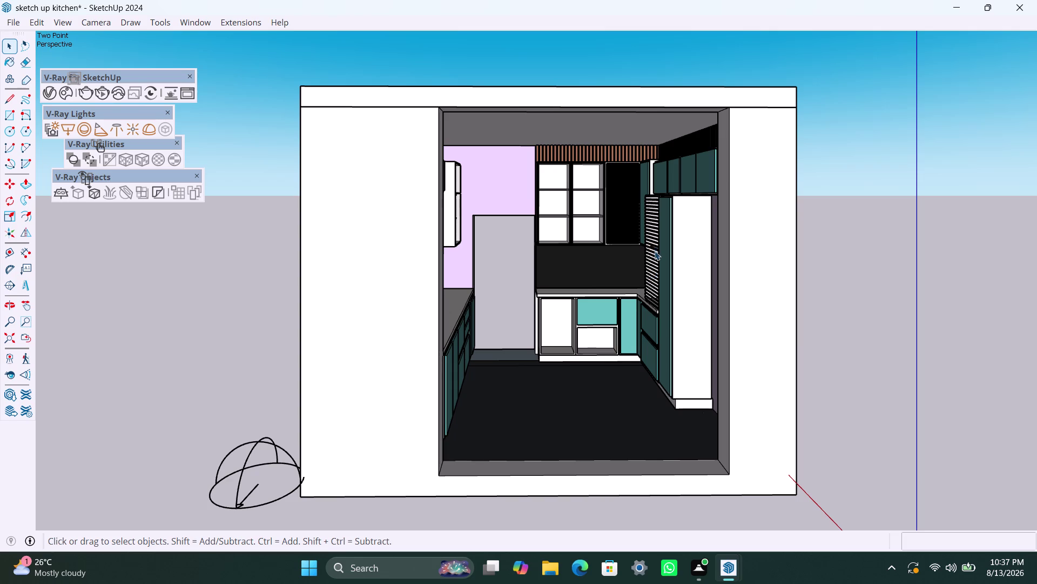
Zoom in on the roller shutter and then back out.
scroll(up, 3)
scroll(up, 3)
scroll(up, 3)
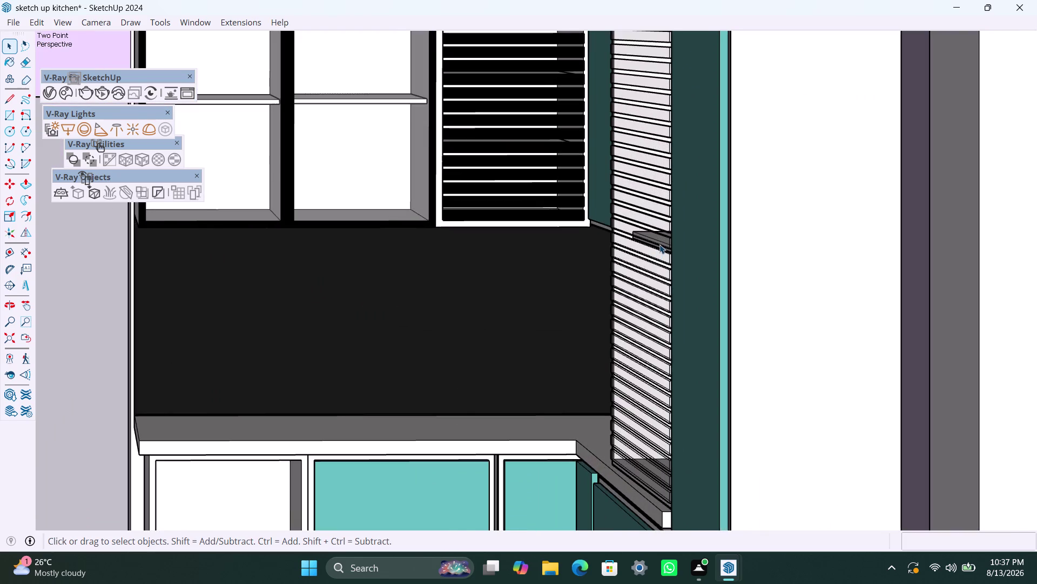
scroll(up, 3)
scroll(up, 3)
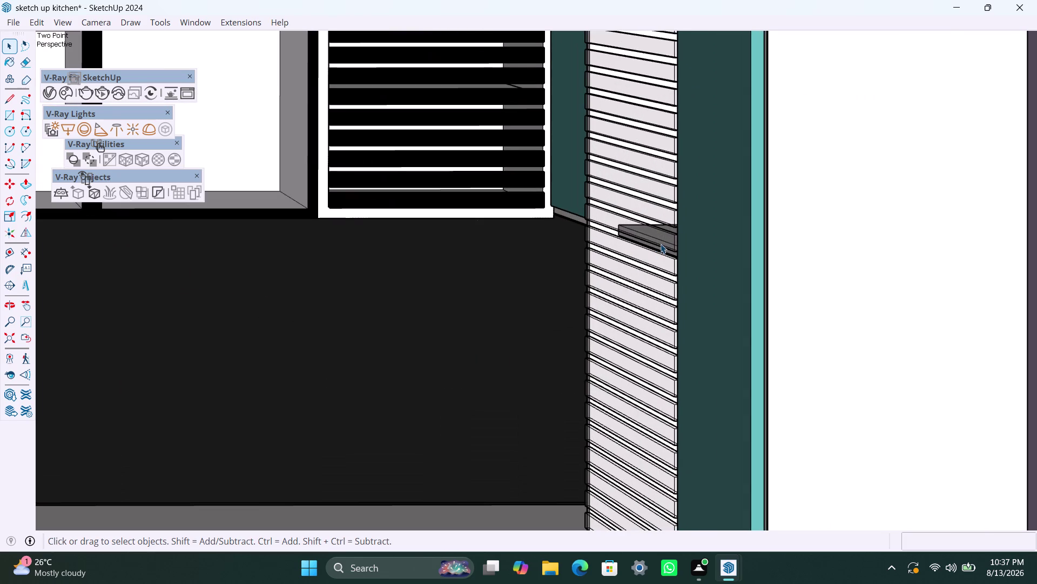
scroll(down, 3)
scroll(down, 3)
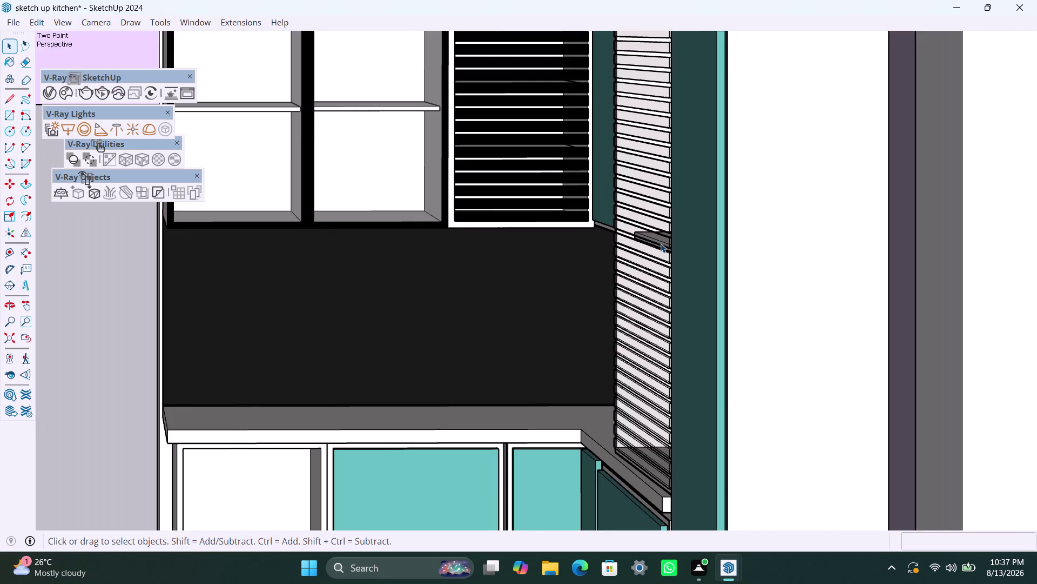
scroll(down, 3)
scroll(down, 3)
scroll(down, 3)
Orbit toward the base cabinet and floor under the kitchen window.
middle_drag(591, 255, 557, 273)
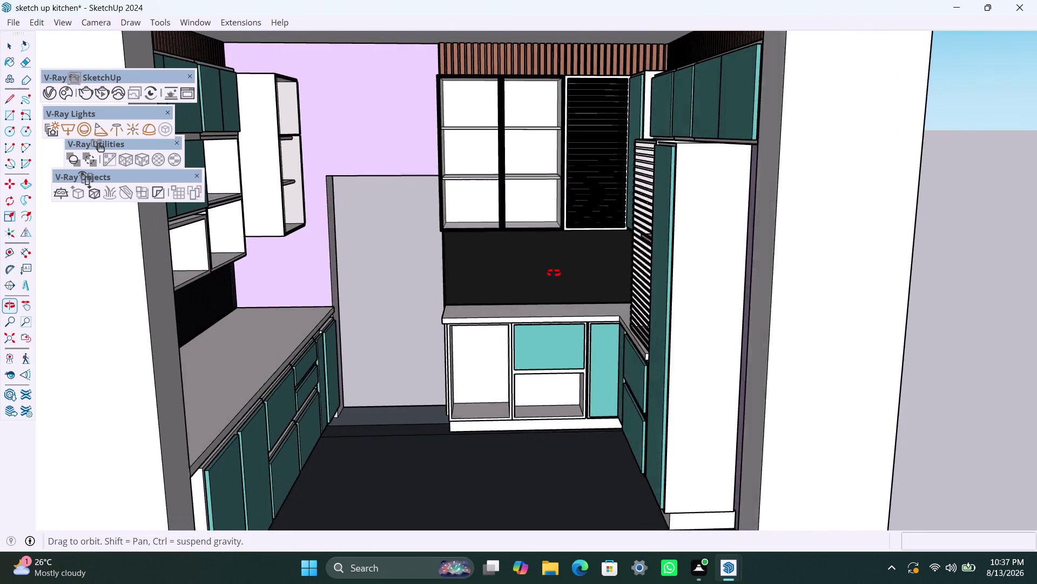
middle_drag(558, 273, 508, 272)
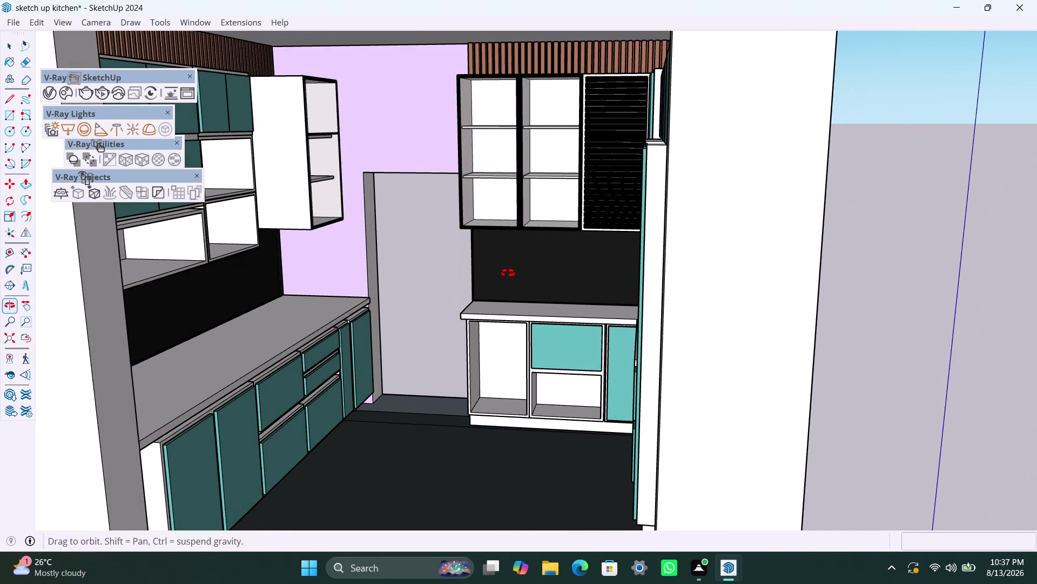
middle_drag(508, 273, 564, 263)
scroll(up, 3)
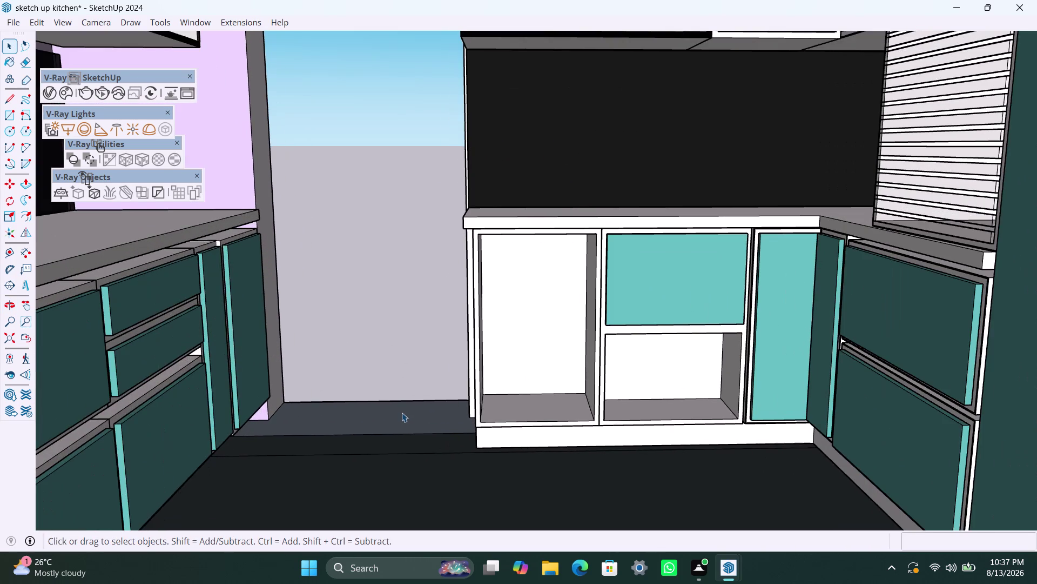
Select the kitchen floor surface.
click(402, 412)
triple_click(402, 411)
double_click(402, 411)
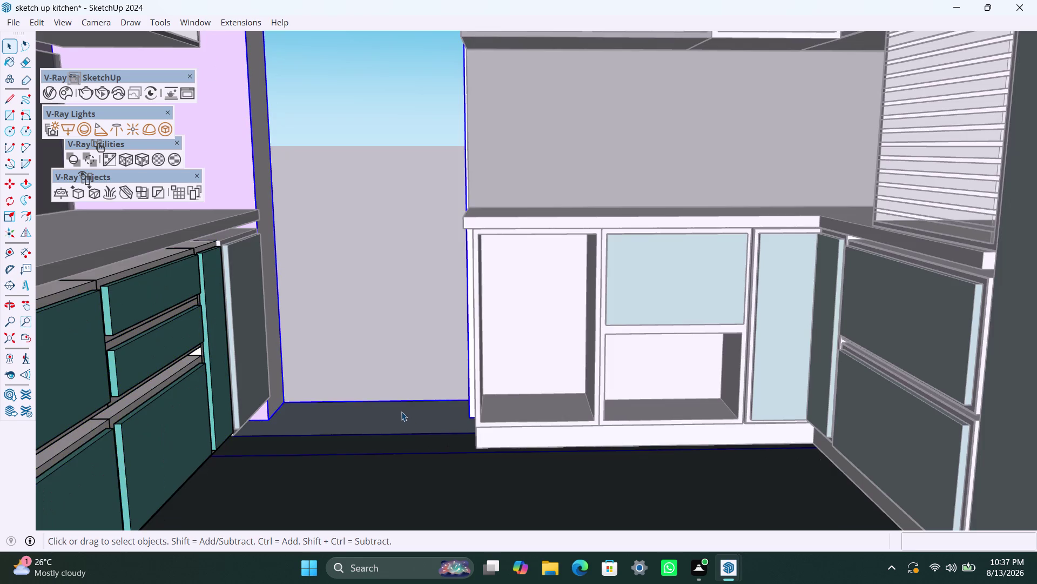
click(402, 411)
click(401, 411)
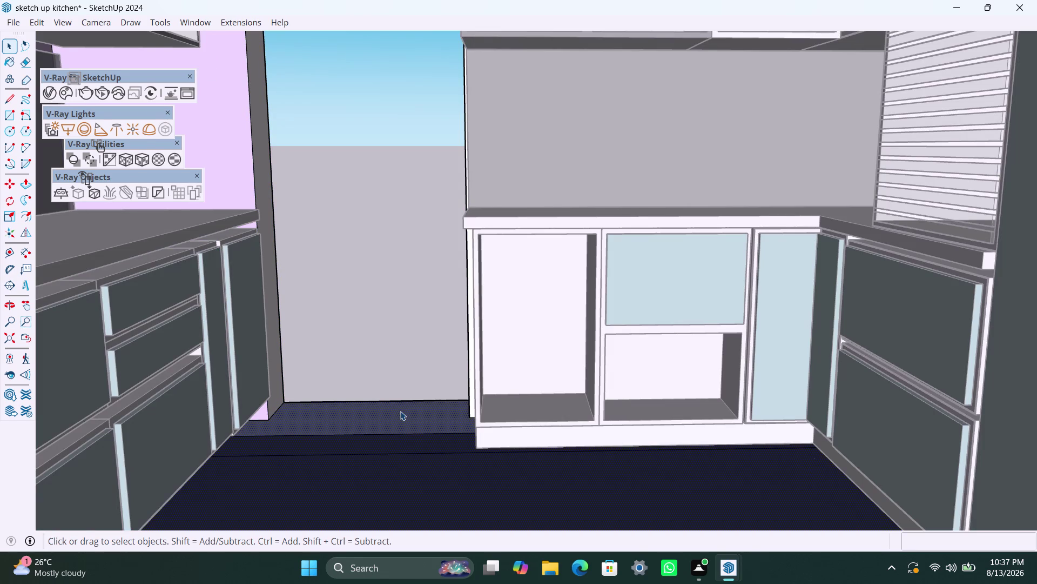
click(400, 411)
click(401, 411)
Select all scene objects using BLACK PAINT and zoom out to see the whole kitchen.
click(48, 95)
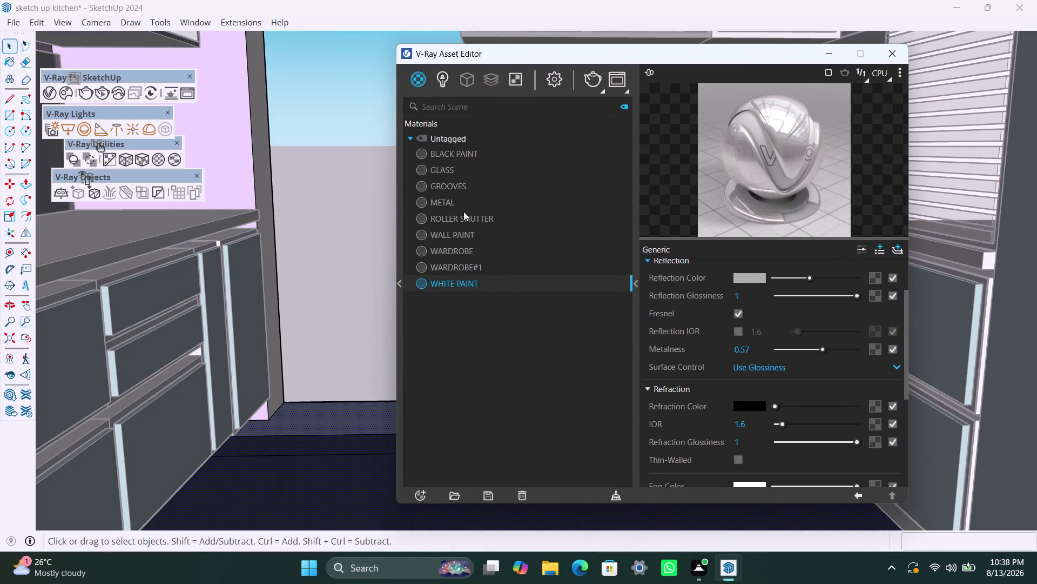
click(471, 150)
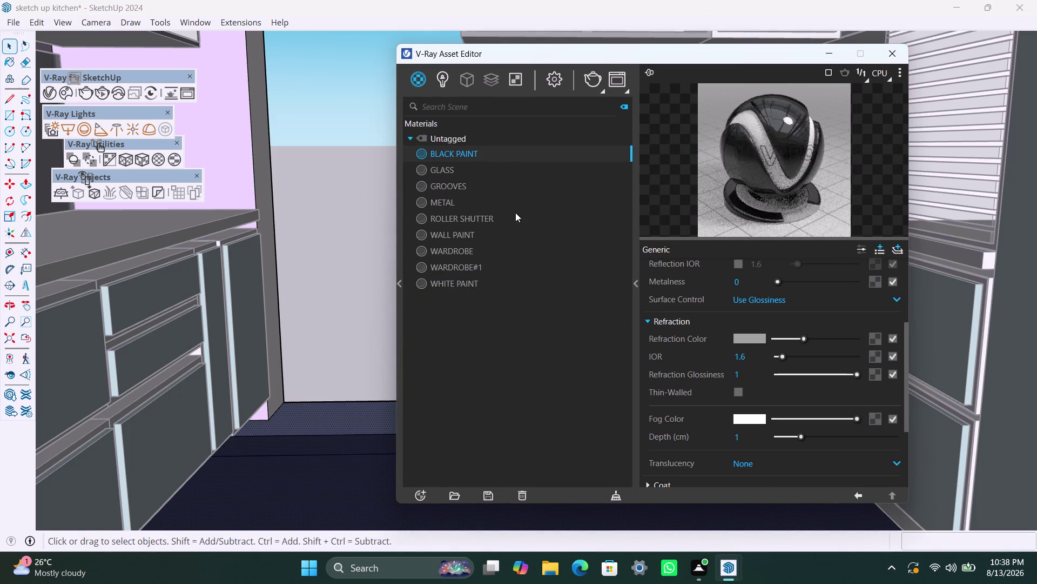
right_click(499, 152)
click(528, 187)
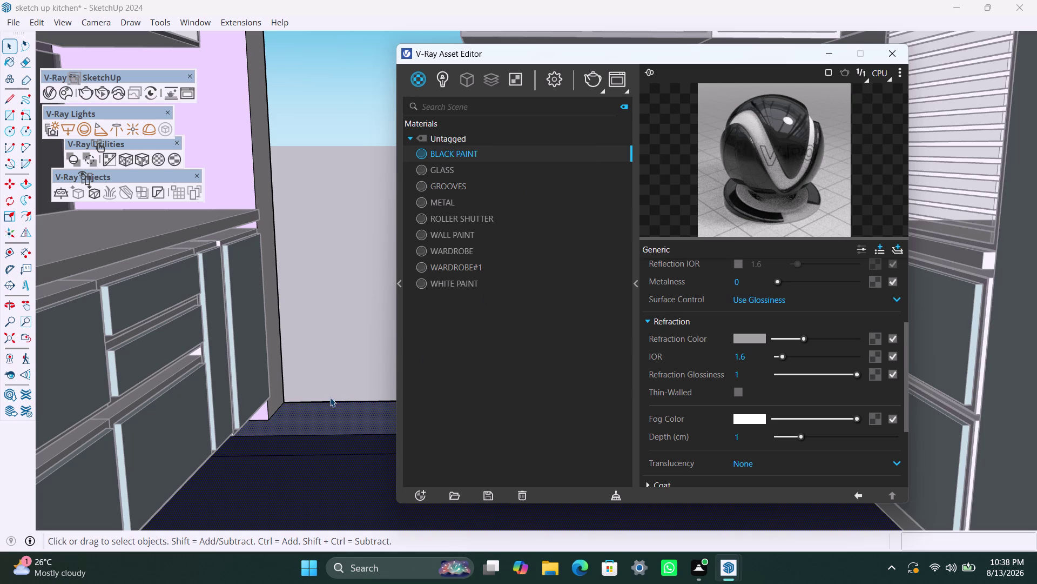
scroll(down, 3)
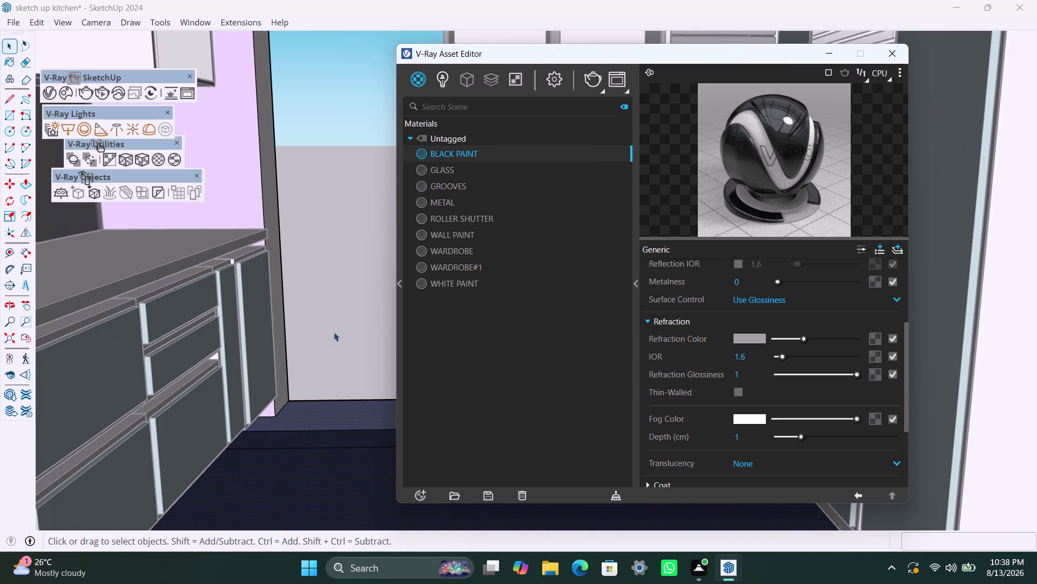
scroll(down, 3)
scroll(down, 3)
scroll(down, 3)
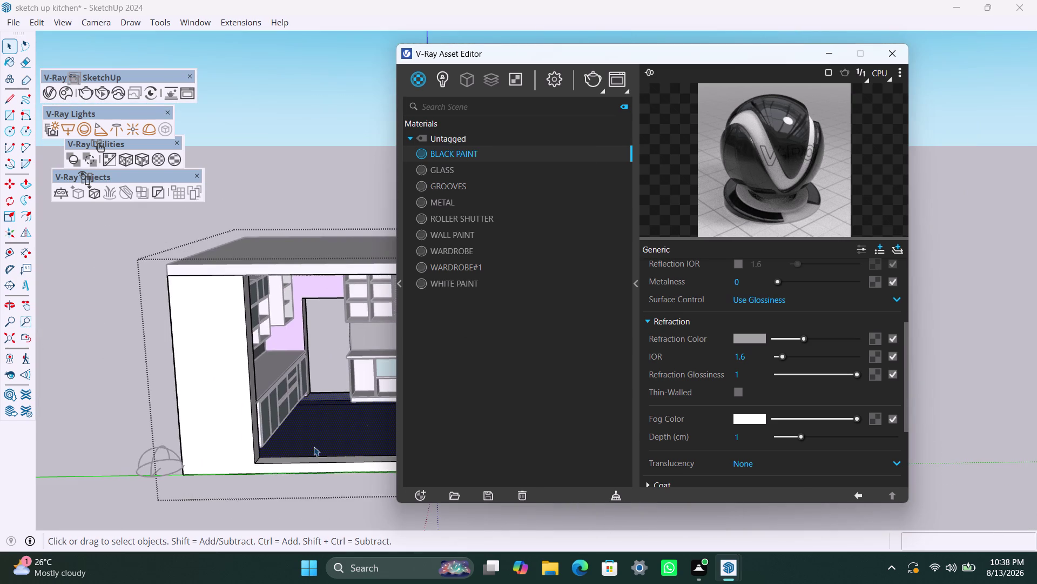
middle_drag(314, 446, 312, 502)
scroll(up, 3)
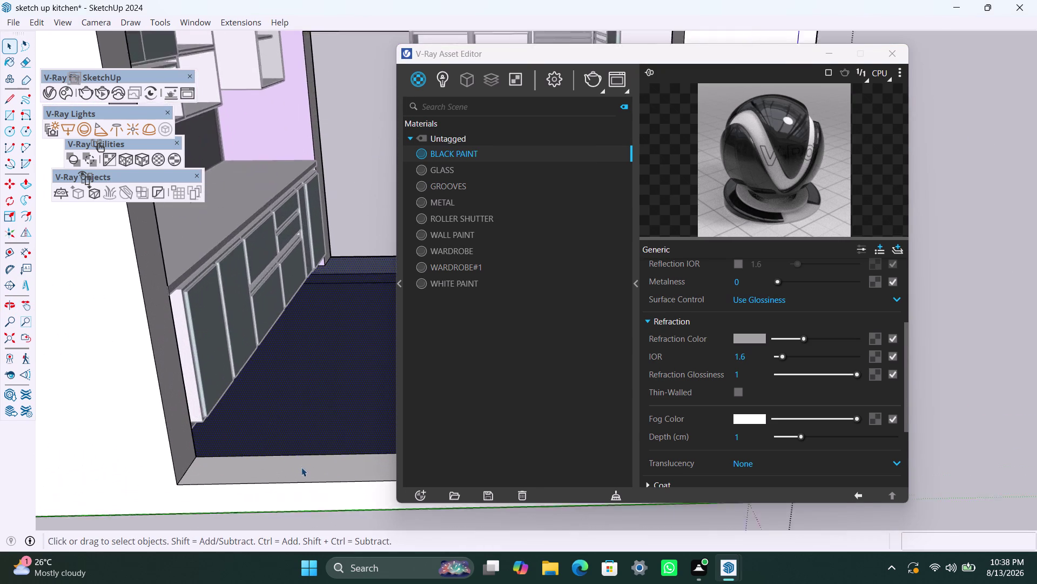
Reselect the BLACK PAINT objects, then close the V-Ray Asset Editor.
click(301, 466)
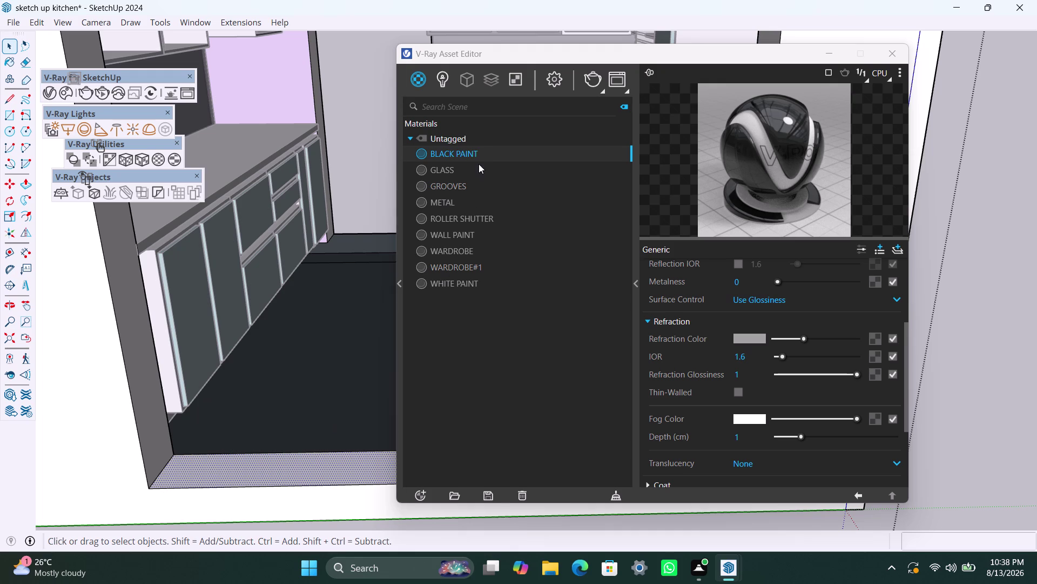
right_click(479, 158)
click(496, 187)
click(297, 384)
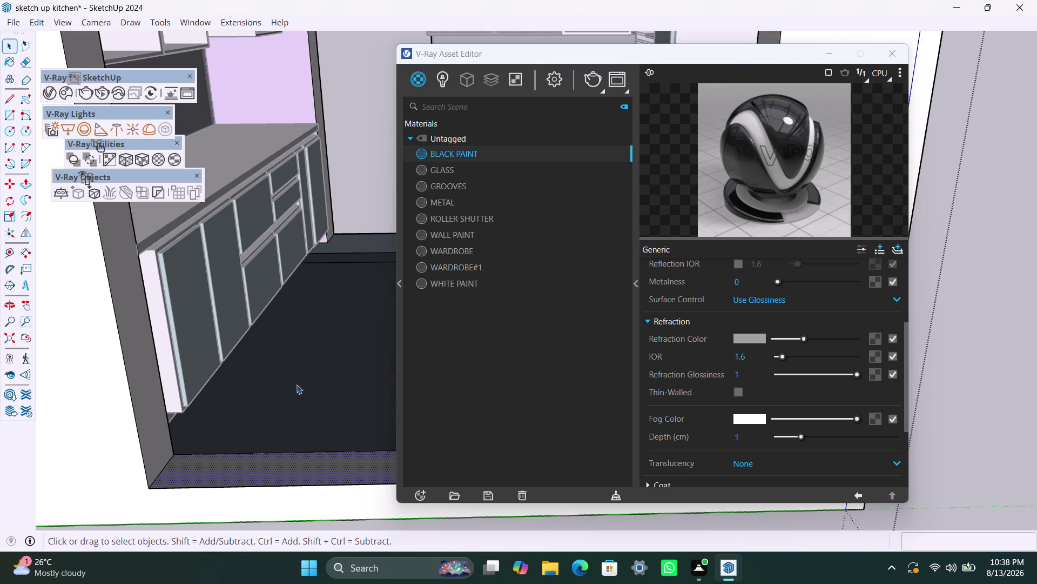
click(357, 136)
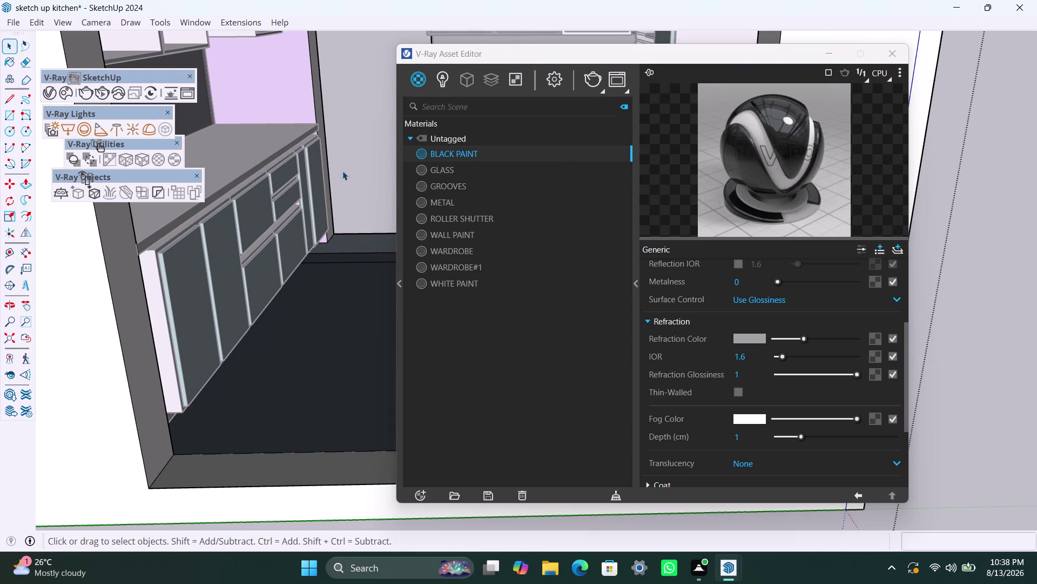
click(819, 55)
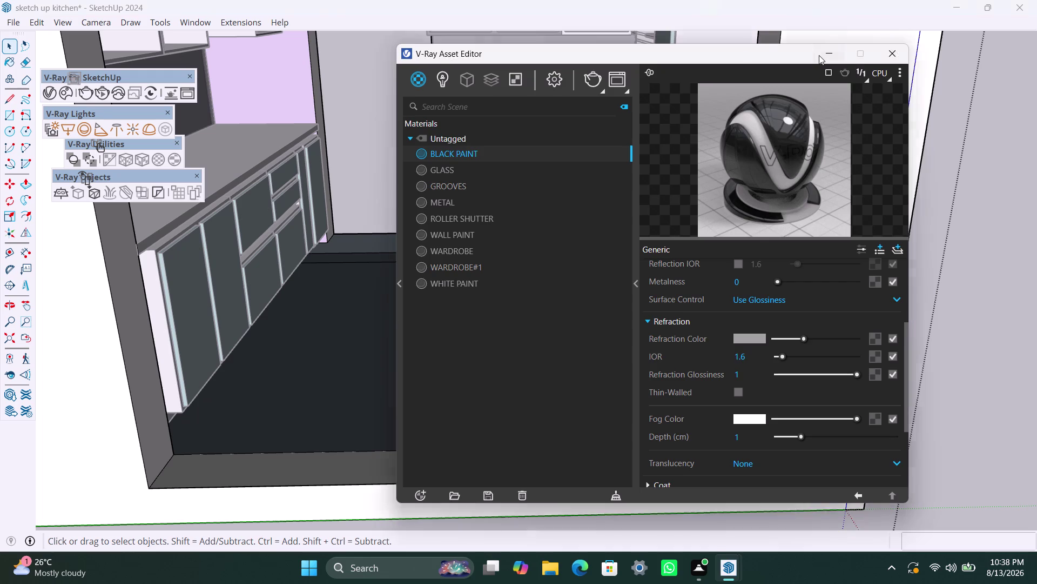
click(398, 201)
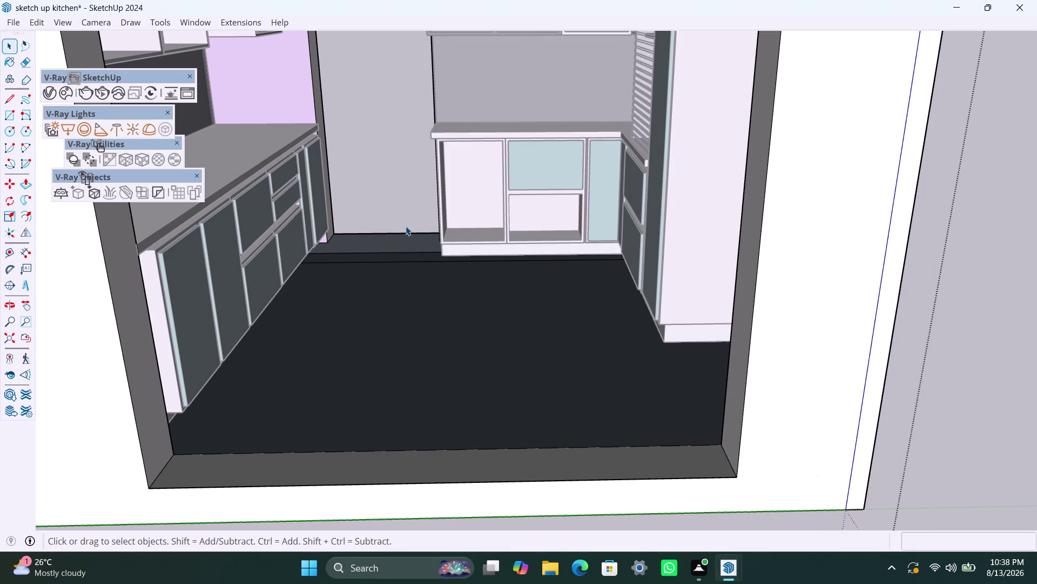
Clear the current selection and zoom out from the kitchen.
scroll(down, 3)
click(408, 177)
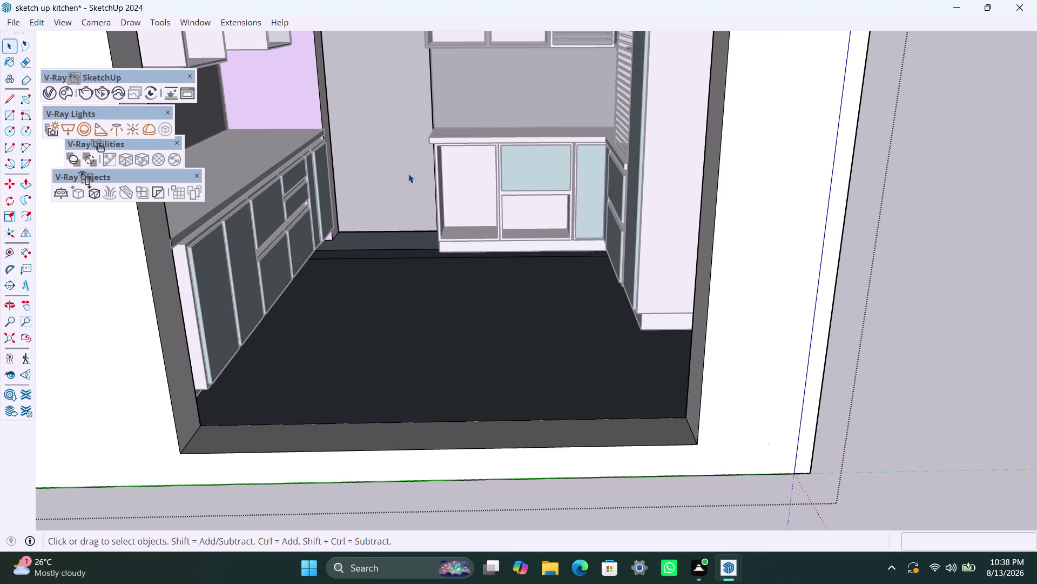
triple_click(409, 171)
triple_click(399, 170)
scroll(down, 3)
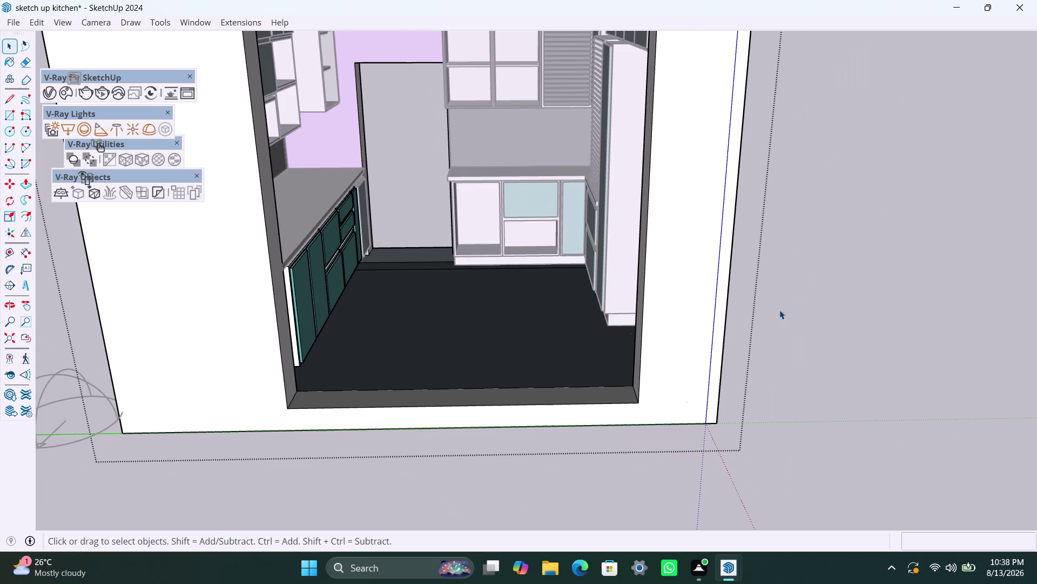
click(802, 293)
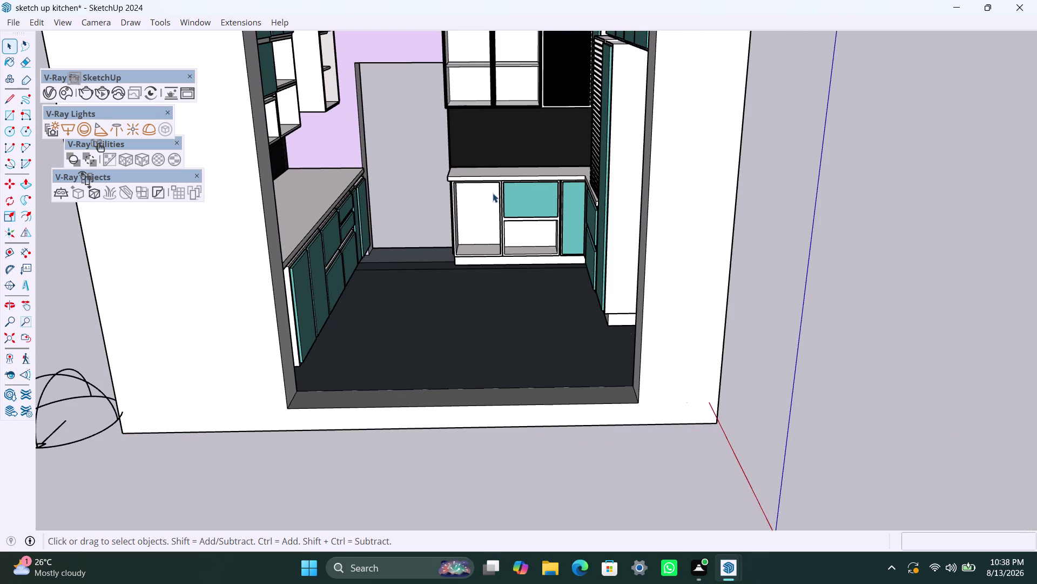
scroll(down, 3)
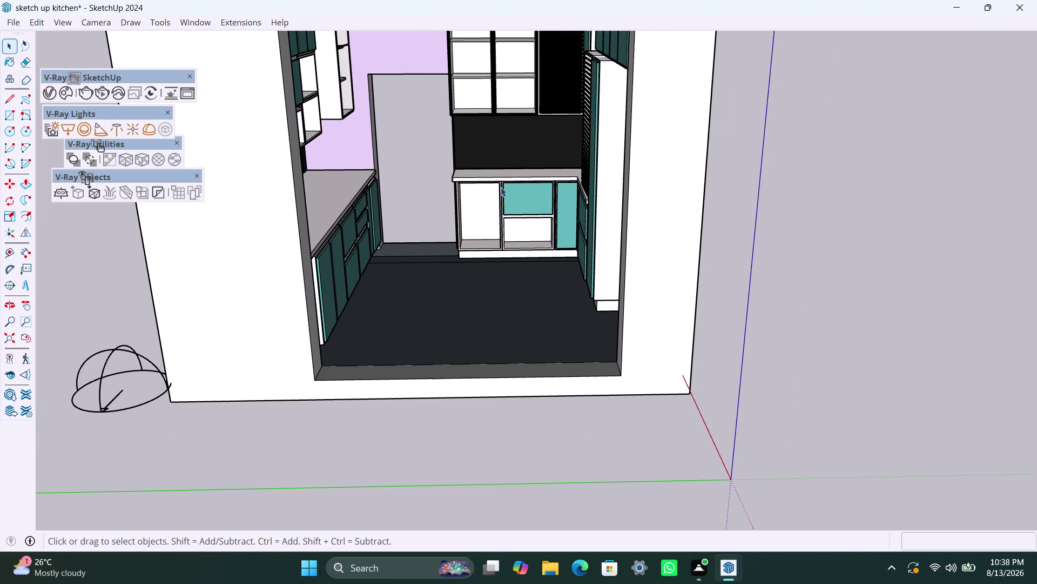
Orbit and pan until the kitchen faces the camera straight on.
middle_drag(501, 187, 542, 291)
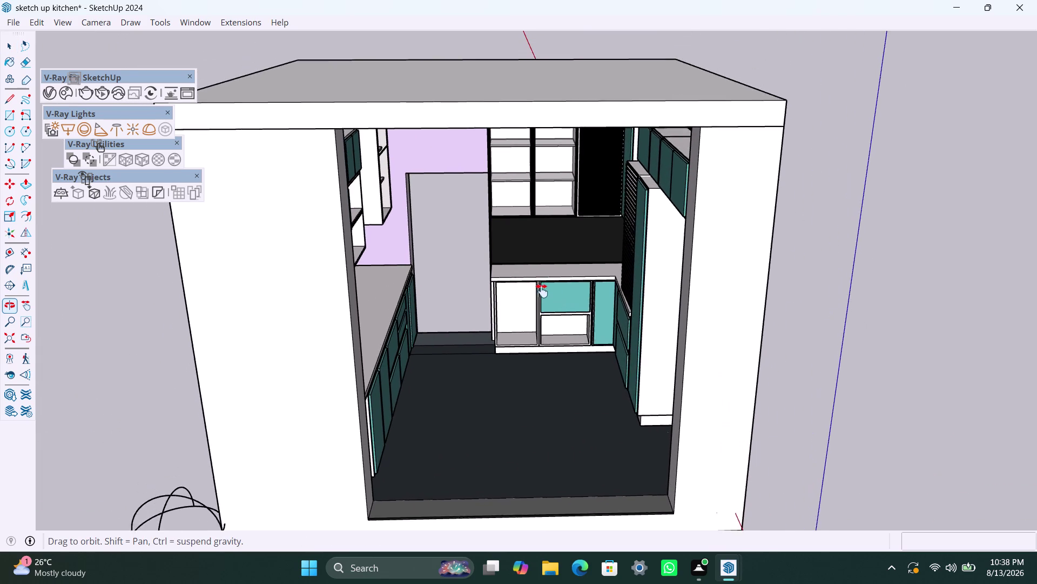
middle_drag(541, 291, 529, 255)
scroll(up, 3)
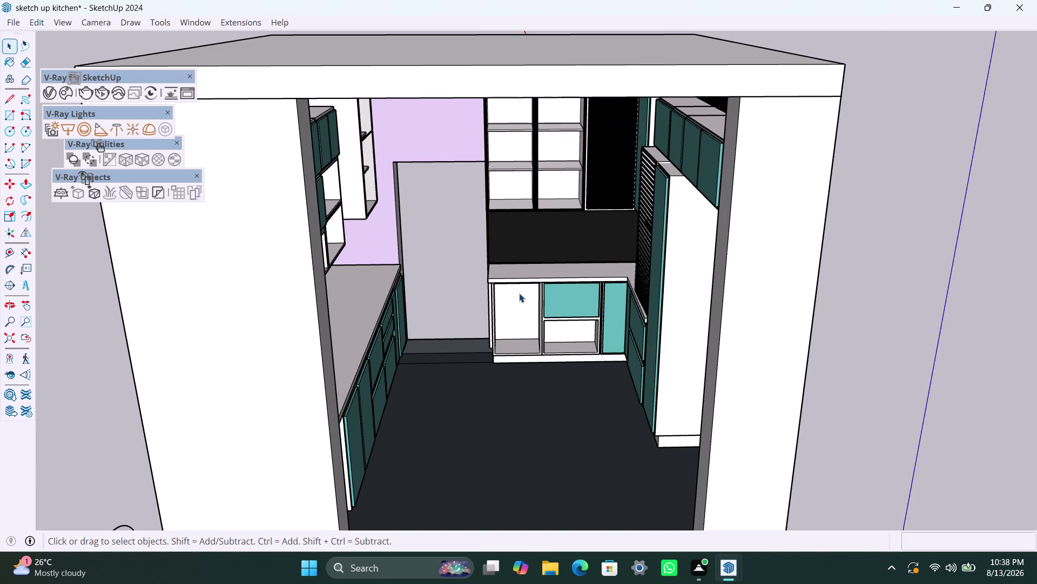
middle_drag(519, 293, 500, 213)
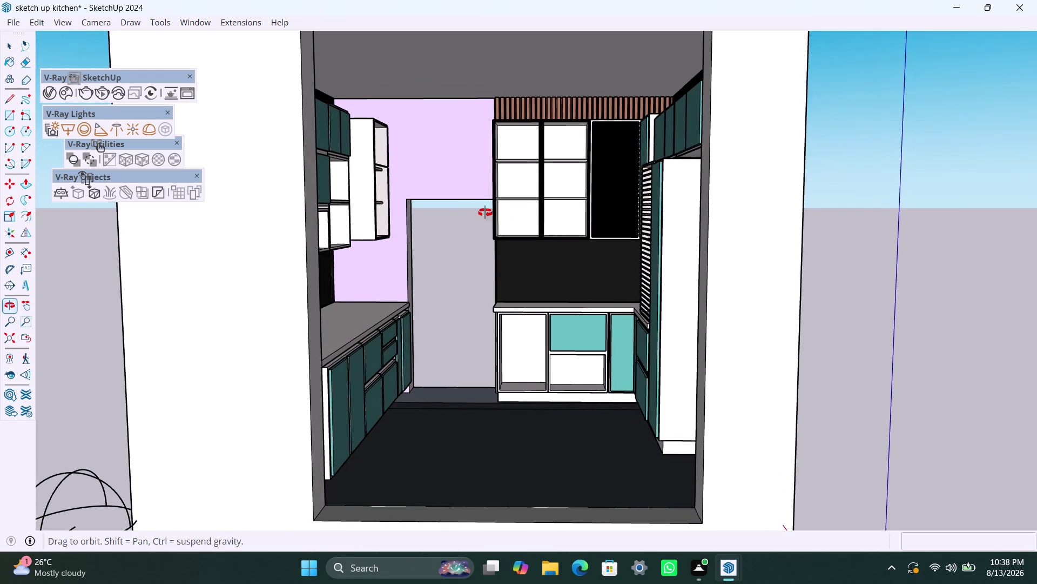
middle_drag(500, 213, 397, 206)
scroll(down, 3)
middle_drag(481, 340, 426, 359)
middle_drag(391, 298, 537, 277)
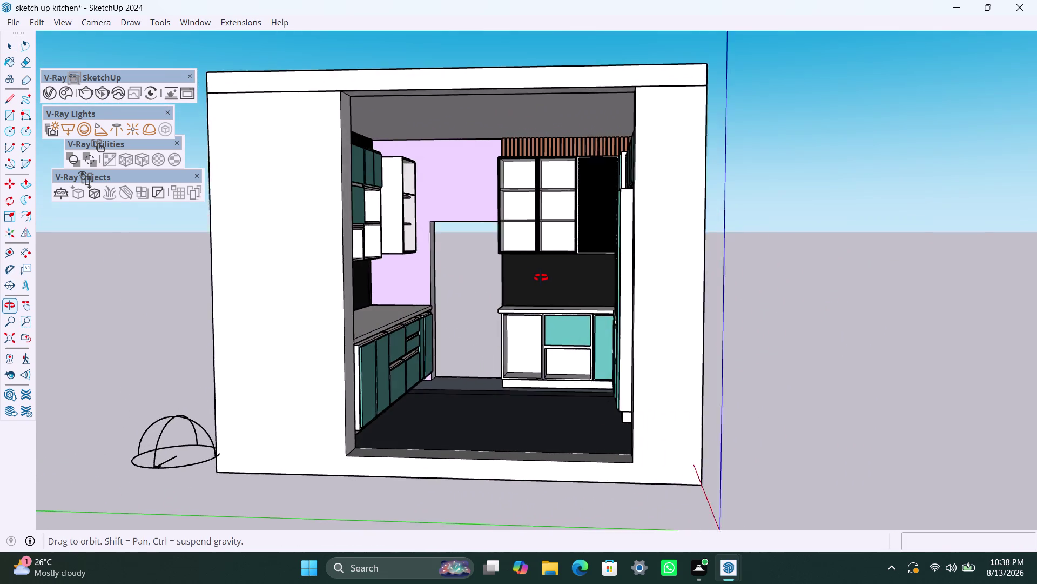
middle_drag(536, 277, 541, 277)
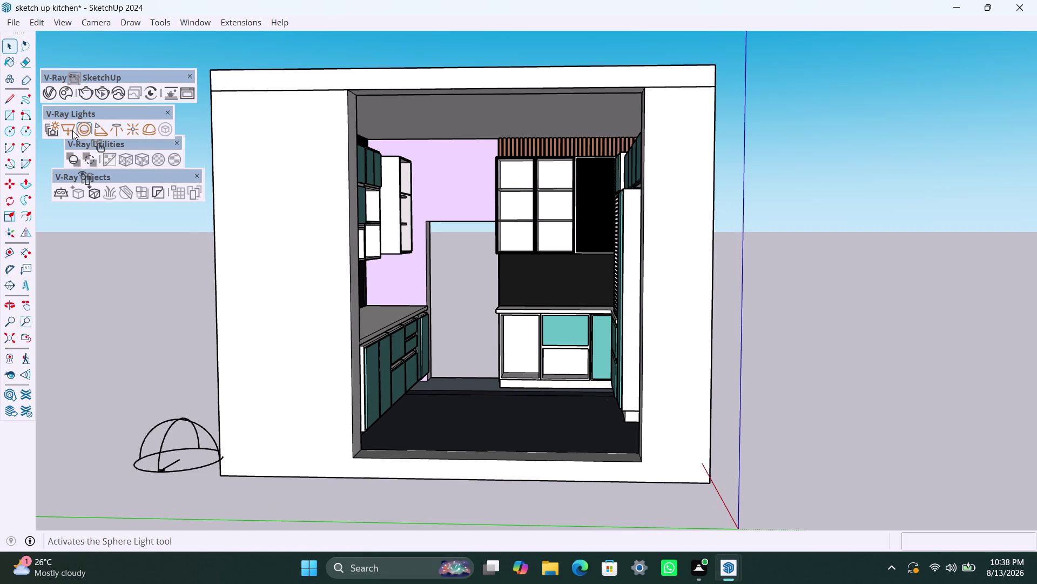
click(103, 135)
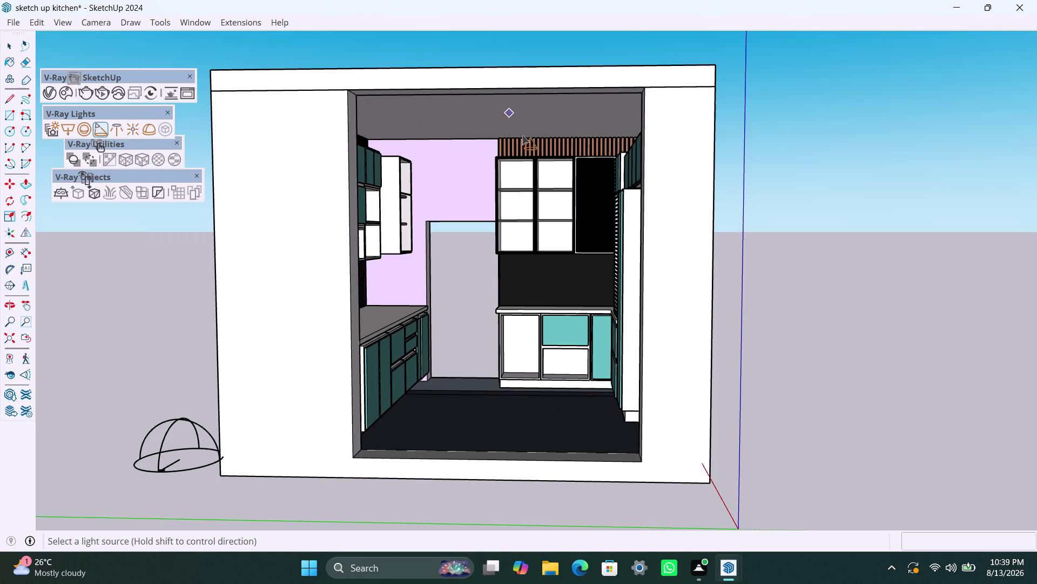
From a top view, place four V-Ray spot lights at the ceiling corners.
middle_drag(501, 194, 498, 308)
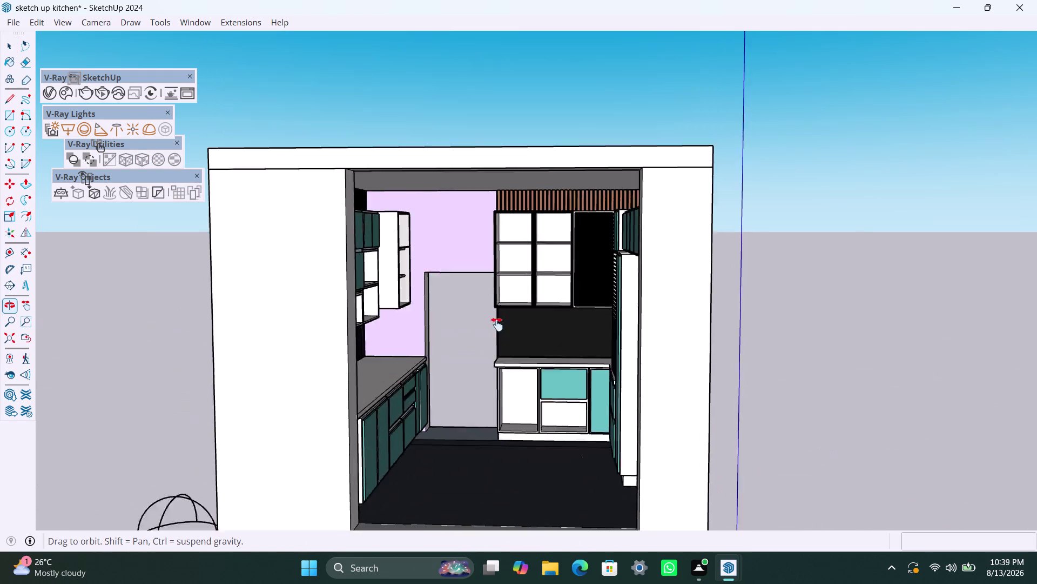
middle_drag(497, 307, 534, 76)
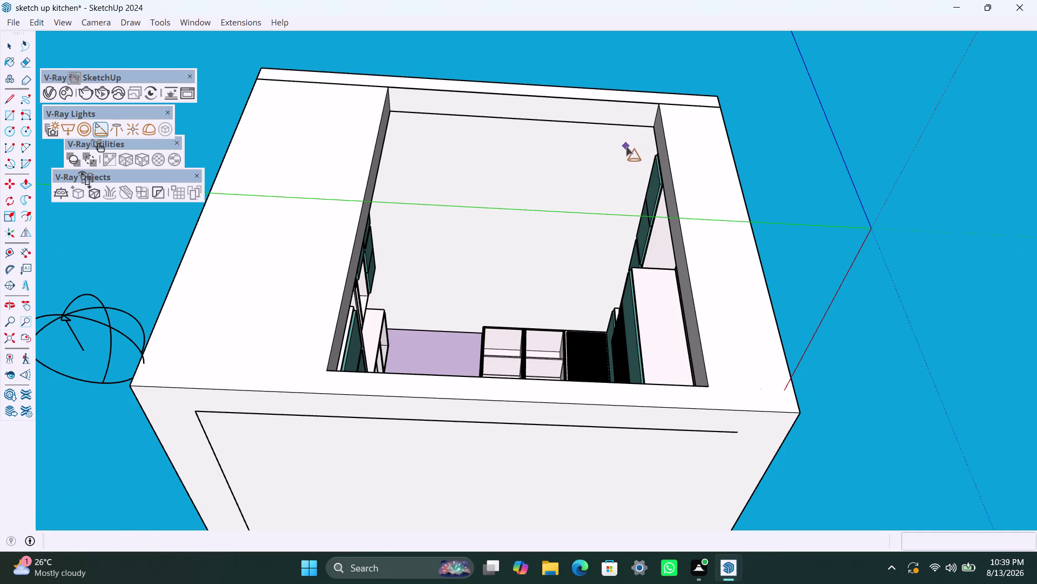
click(627, 147)
click(595, 298)
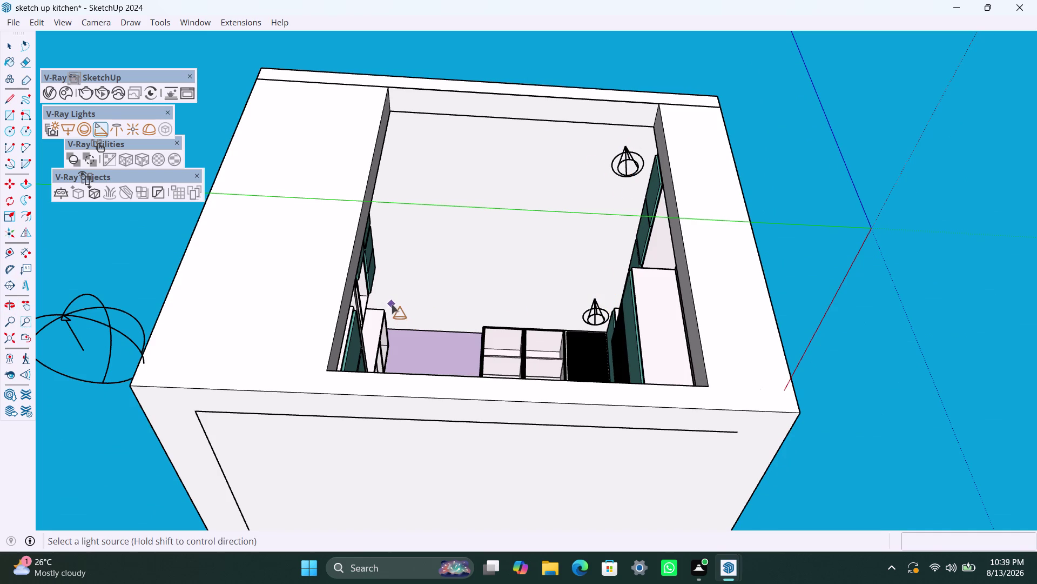
click(392, 303)
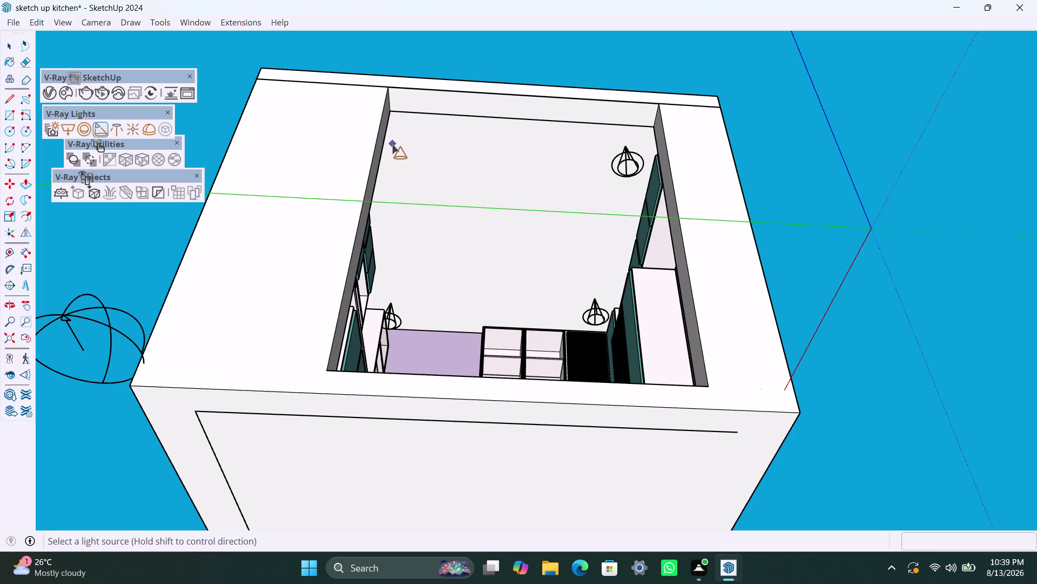
click(393, 144)
key(Escape)
key(Escape)
key(space)
Reposition the front-left spot light with Move.
click(389, 320)
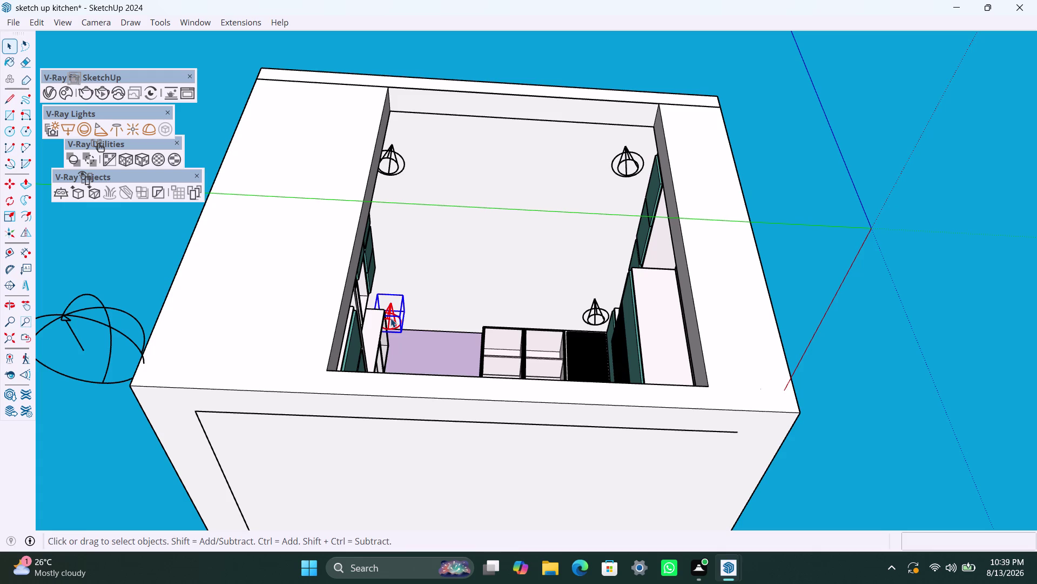
key(m)
click(400, 298)
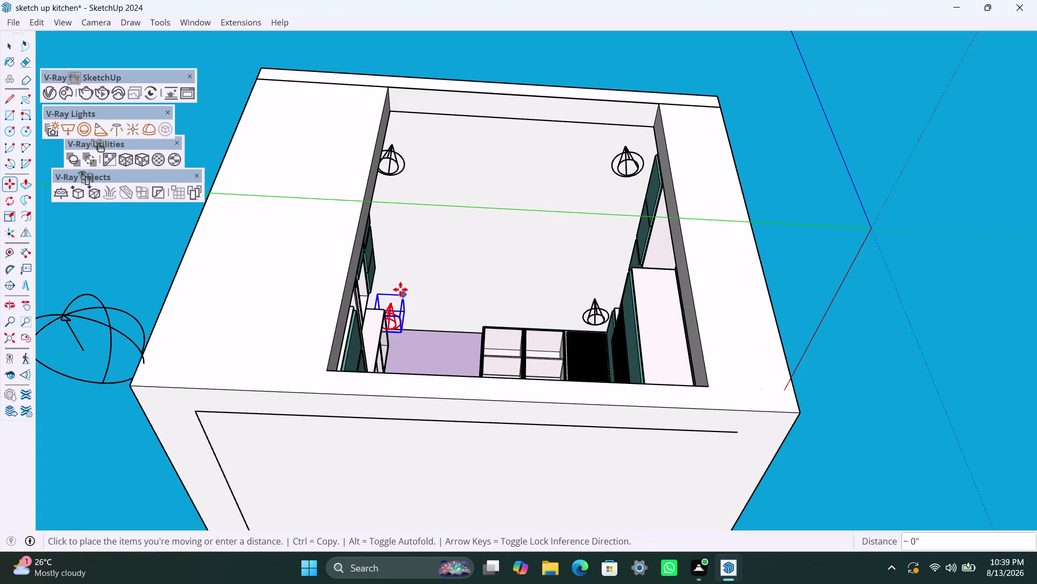
click(404, 281)
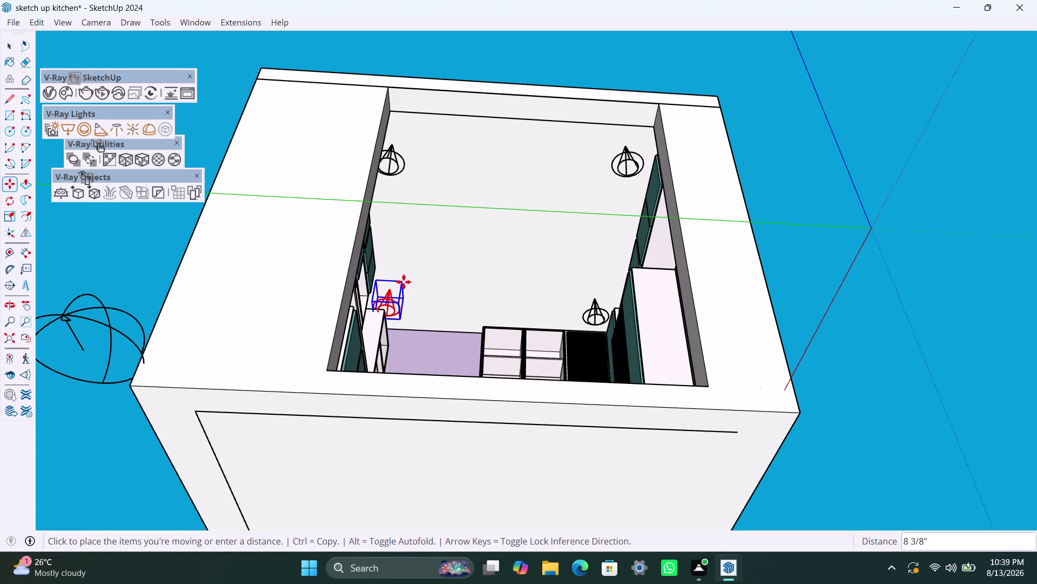
key(space)
click(440, 292)
scroll(down, 3)
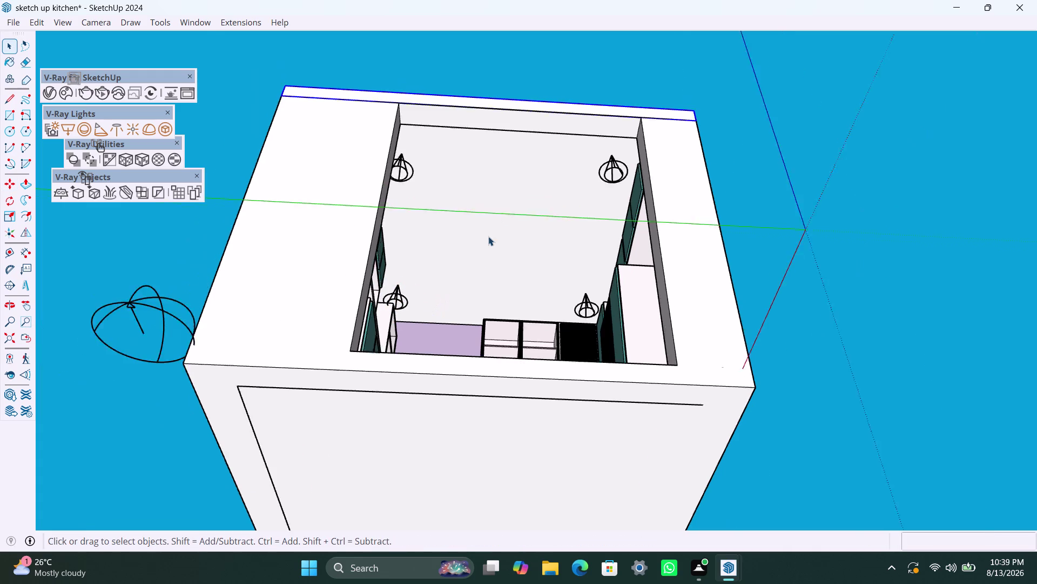
Orbit back to a straight front view of the kitchen.
middle_drag(505, 207, 456, 415)
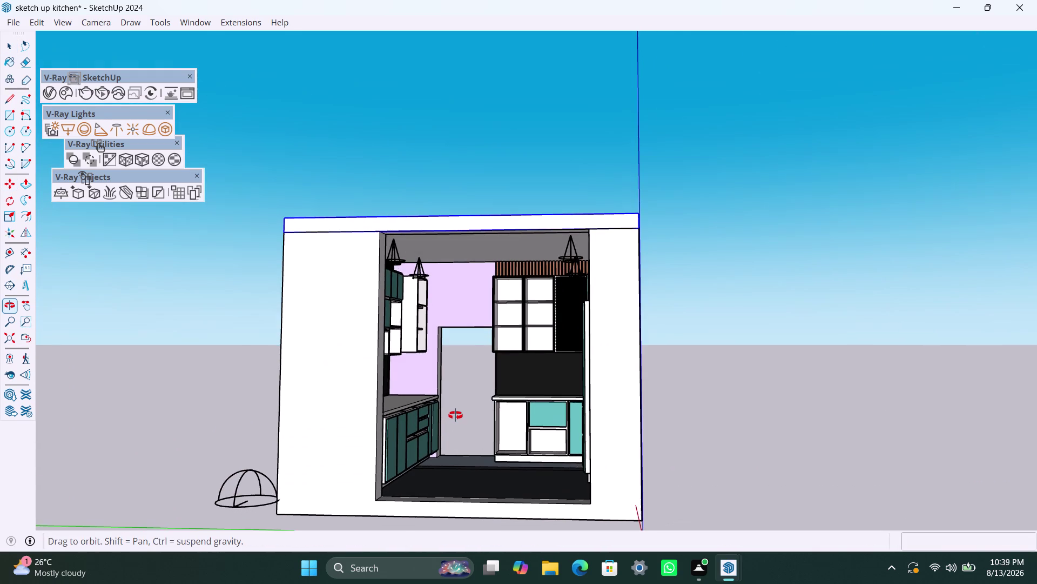
middle_drag(455, 415, 500, 400)
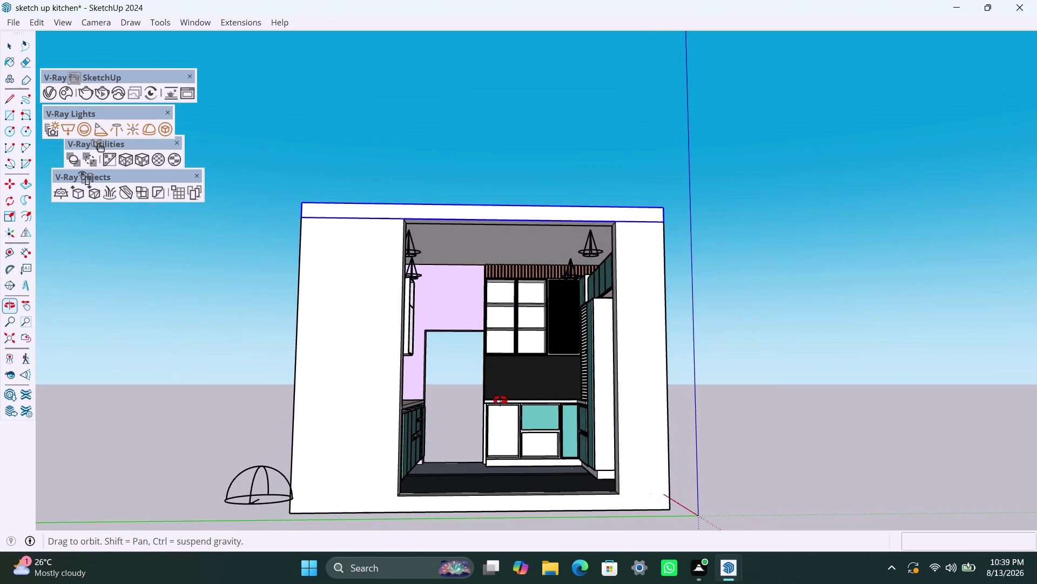
middle_drag(500, 399, 514, 403)
middle_drag(515, 403, 501, 404)
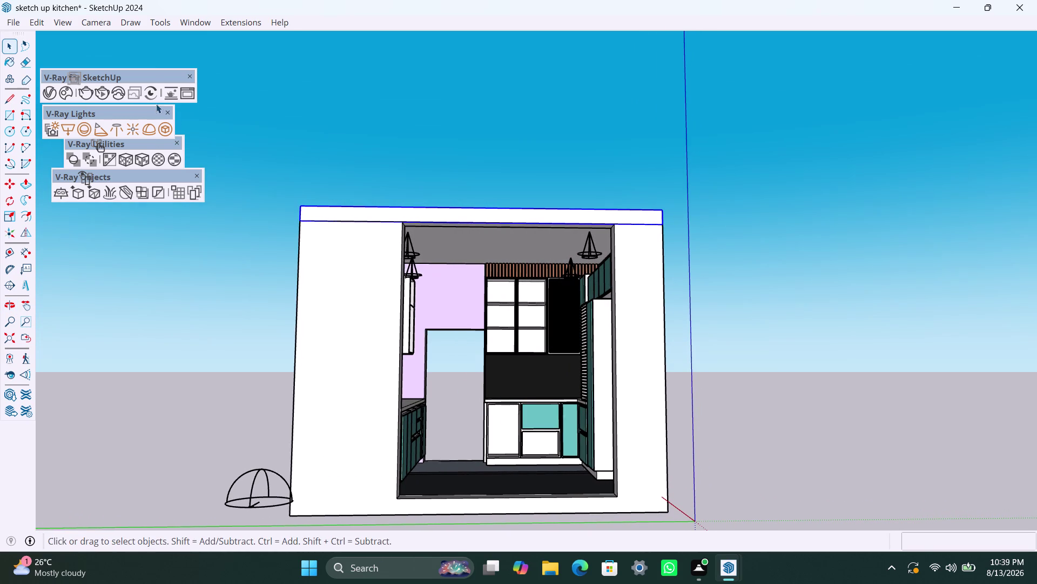
click(104, 96)
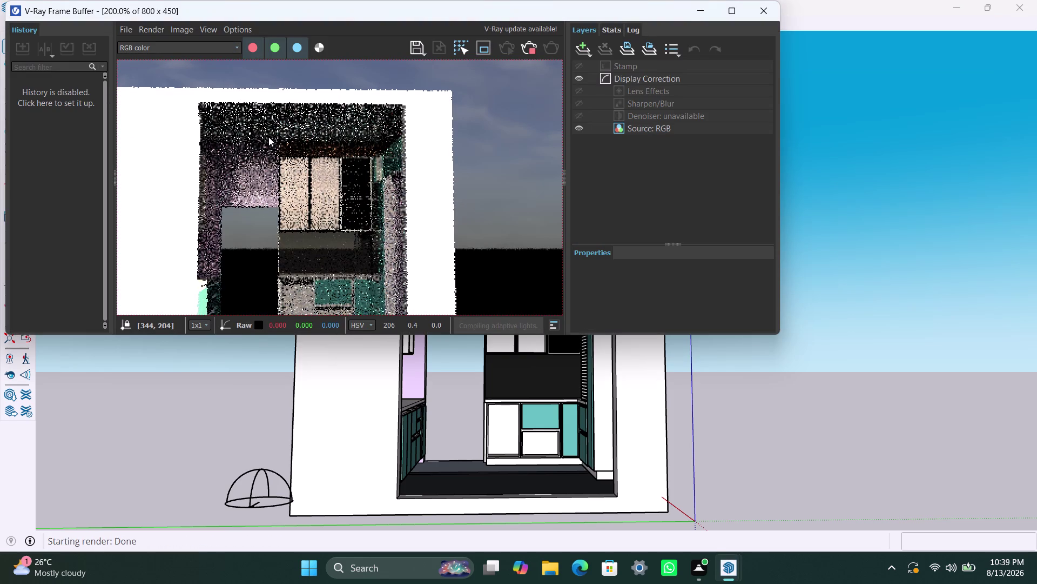
Maximize the V-Ray Frame Buffer, inspect the render, then stop it and close the window.
click(733, 8)
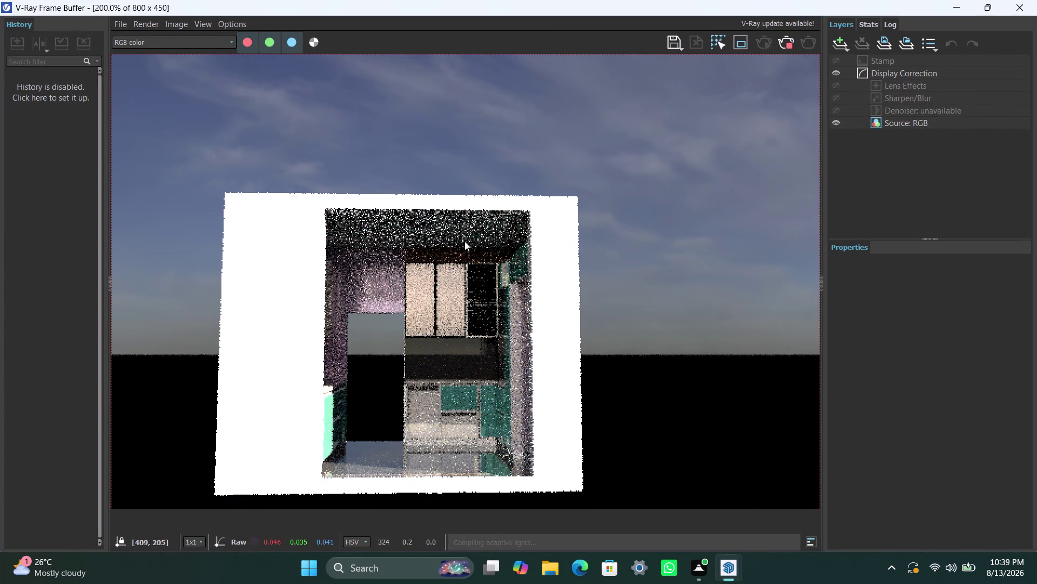
scroll(up, 3)
scroll(down, 3)
scroll(up, 3)
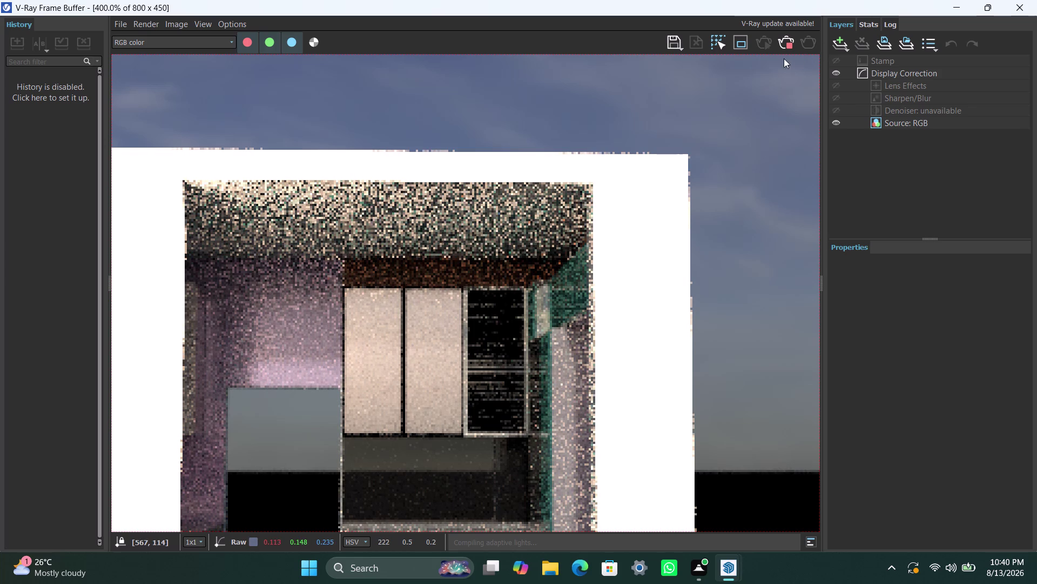
click(787, 42)
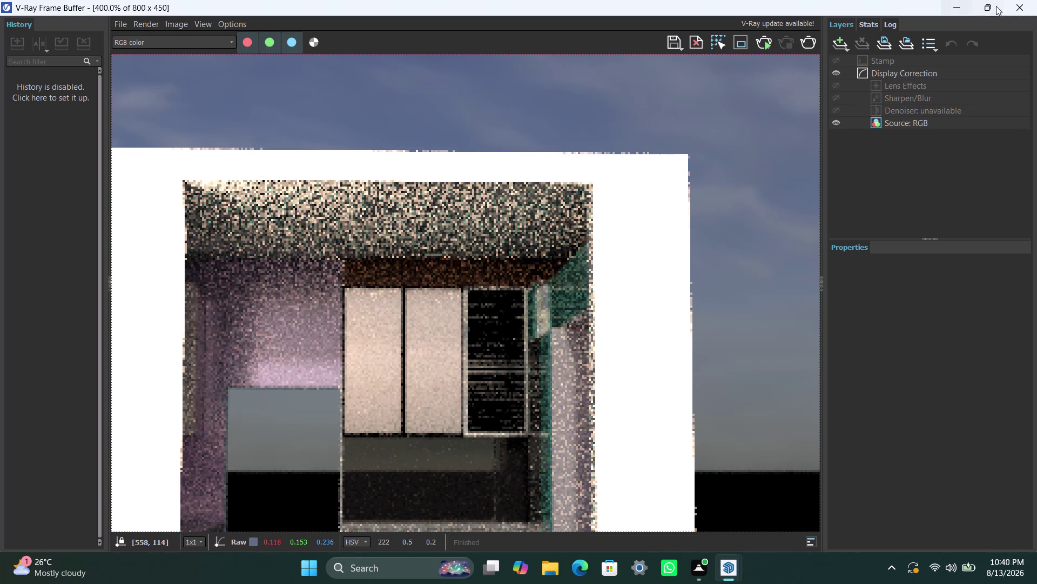
click(959, 8)
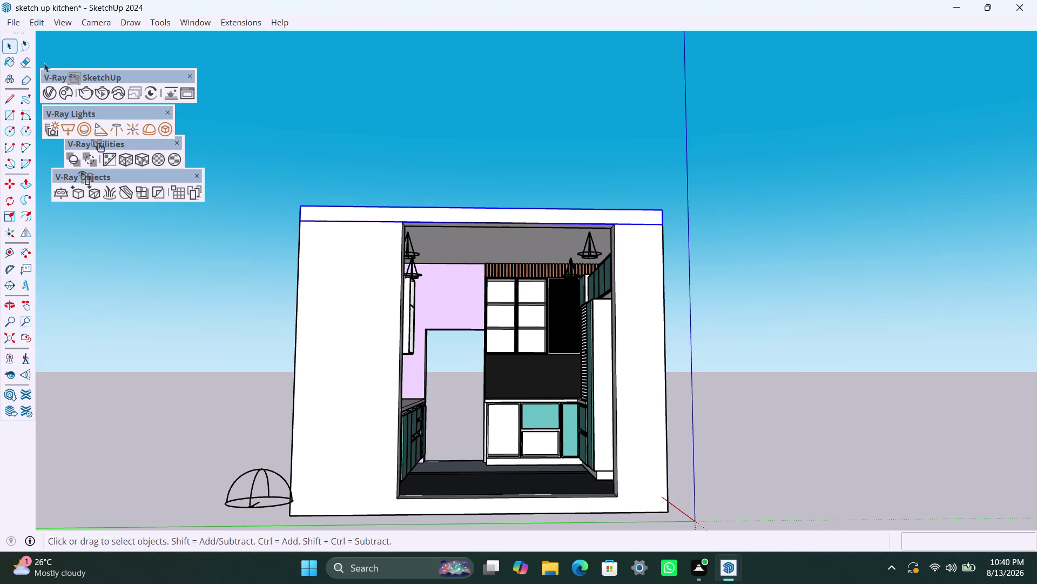
Select the first Spot Light in the V-Ray Asset Editor lights list.
click(55, 101)
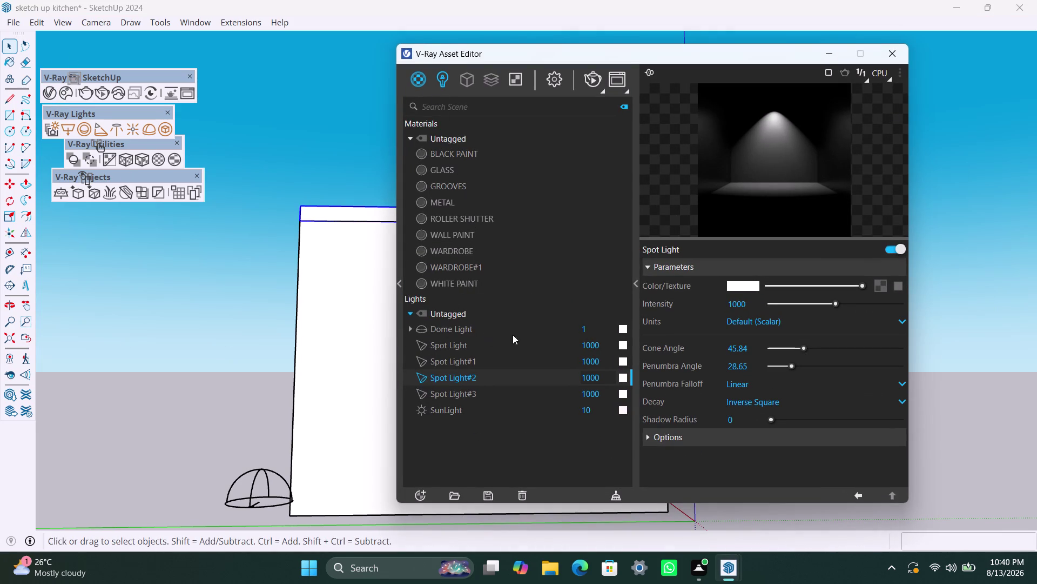
click(624, 343)
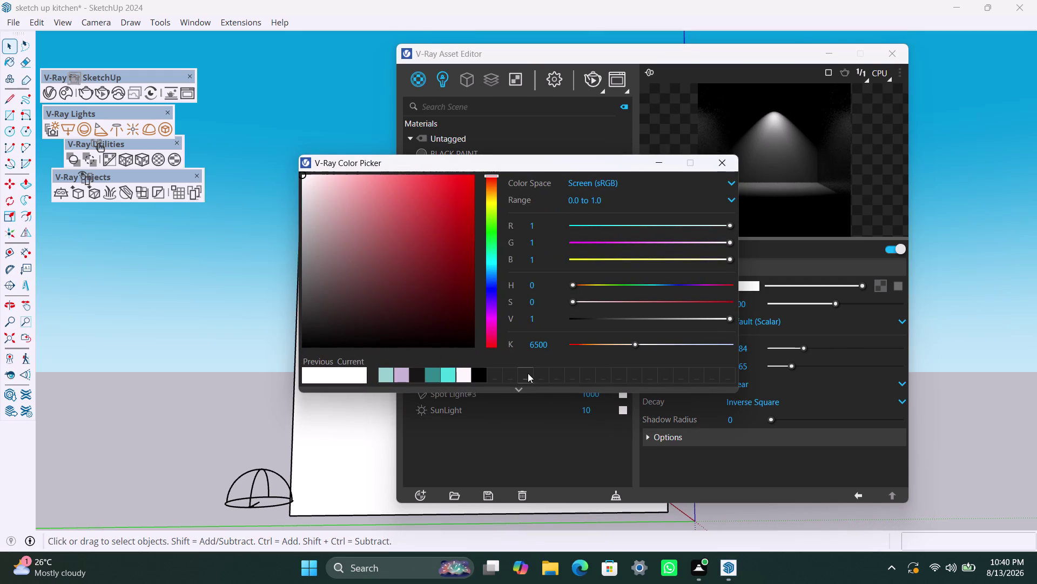
click(237, 422)
click(653, 168)
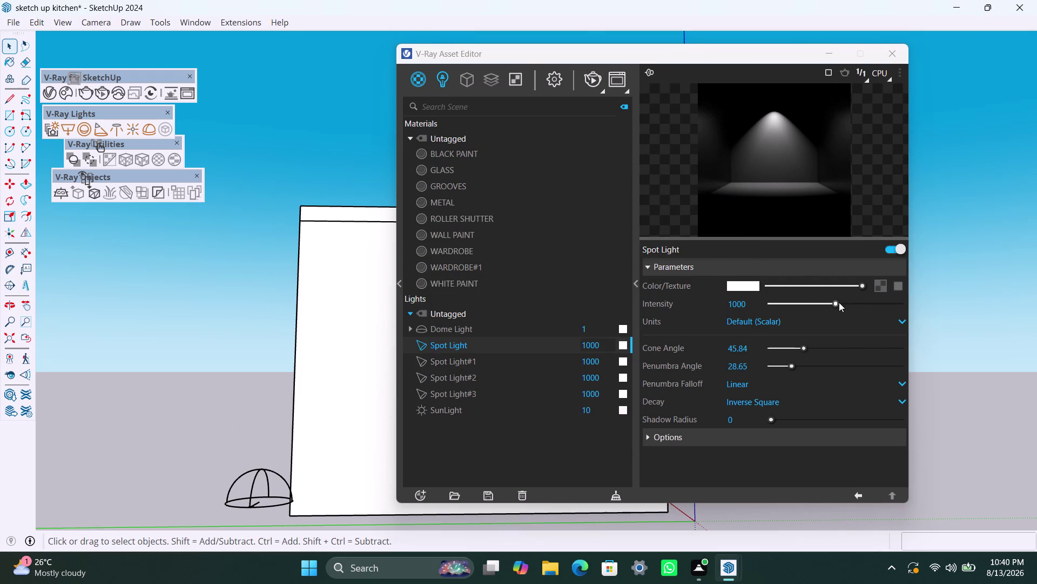
Replace the first Spot Light's intensity of 2000 with 10000.
drag(839, 302, 883, 305)
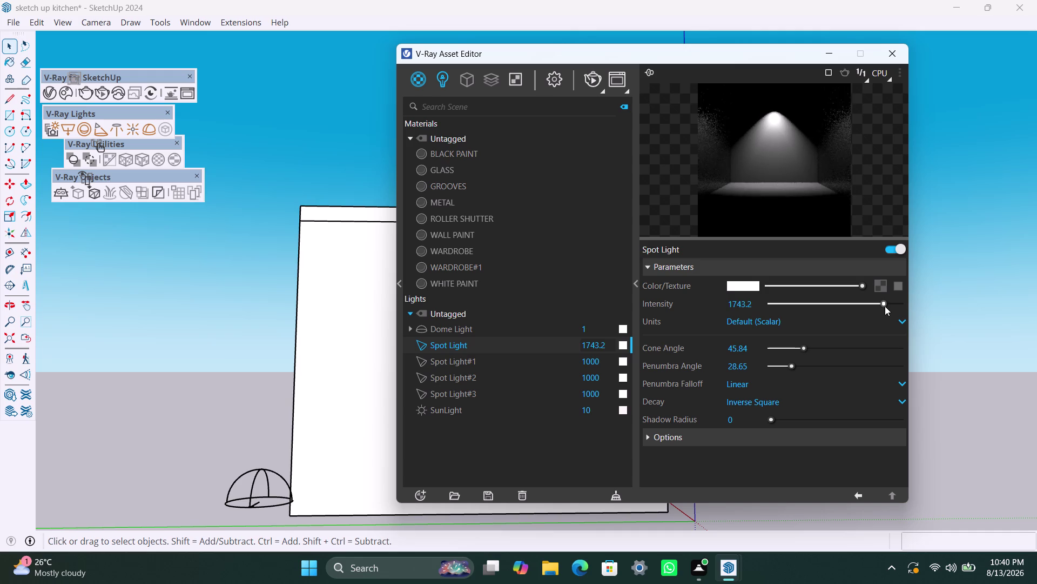
drag(884, 306, 908, 310)
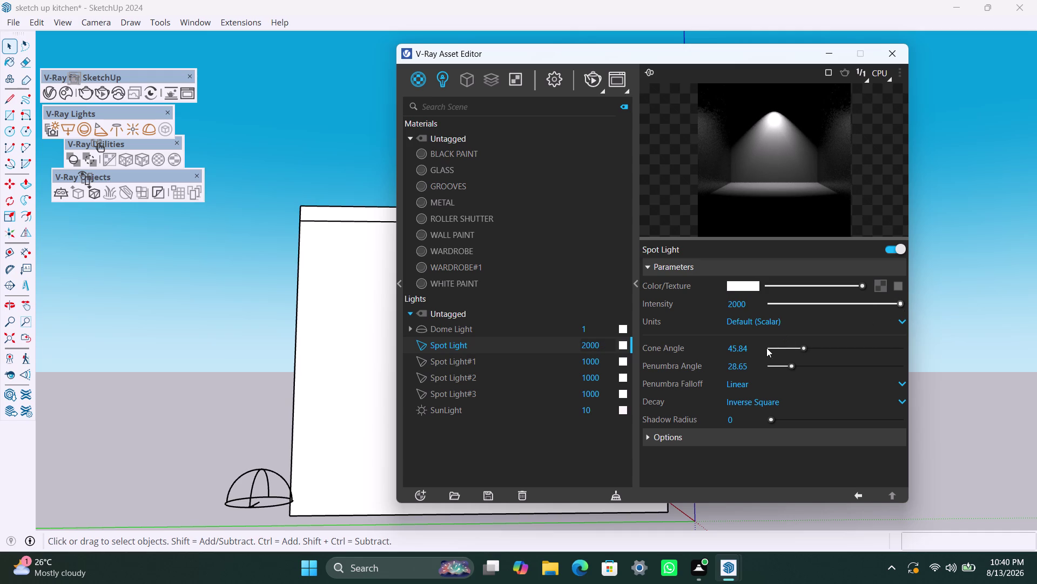
drag(603, 348, 564, 342)
drag(563, 342, 561, 343)
text(10000)
click(615, 359)
drag(606, 361, 575, 357)
text(10000)
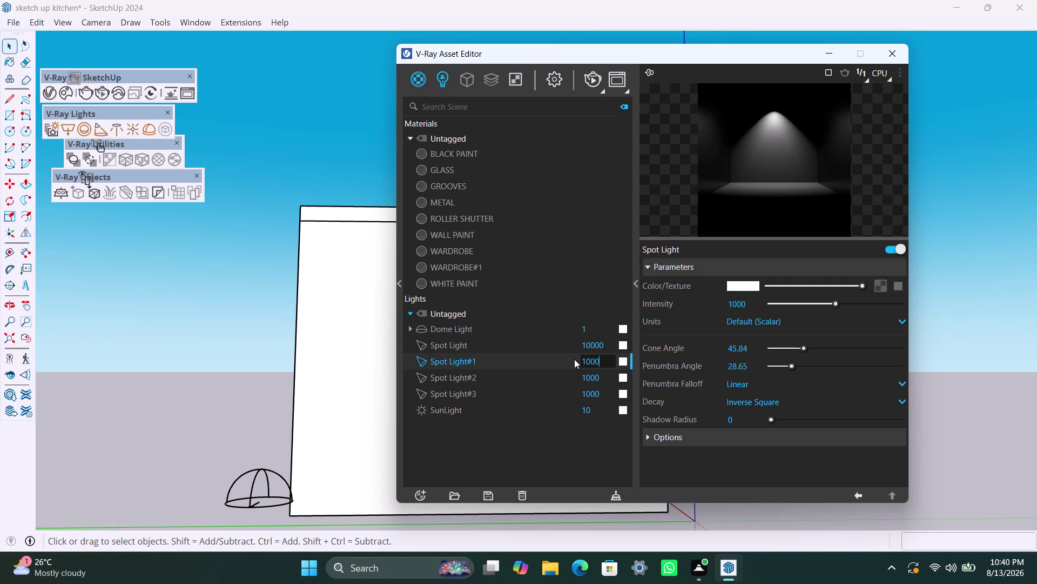
Enter 100000 as the first spot light's intensity.
text(000)
key(Return)
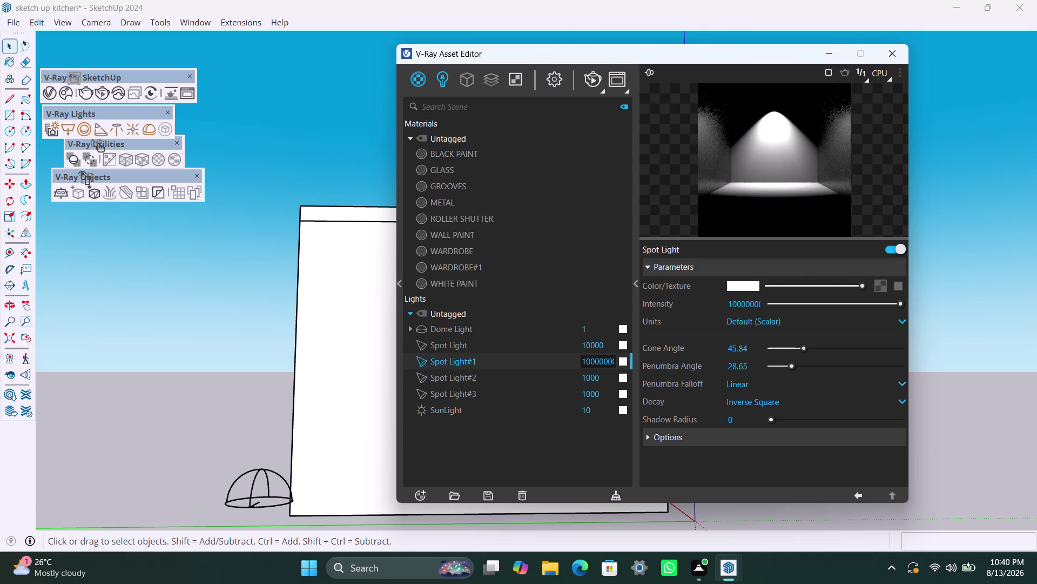
drag(606, 345, 569, 361)
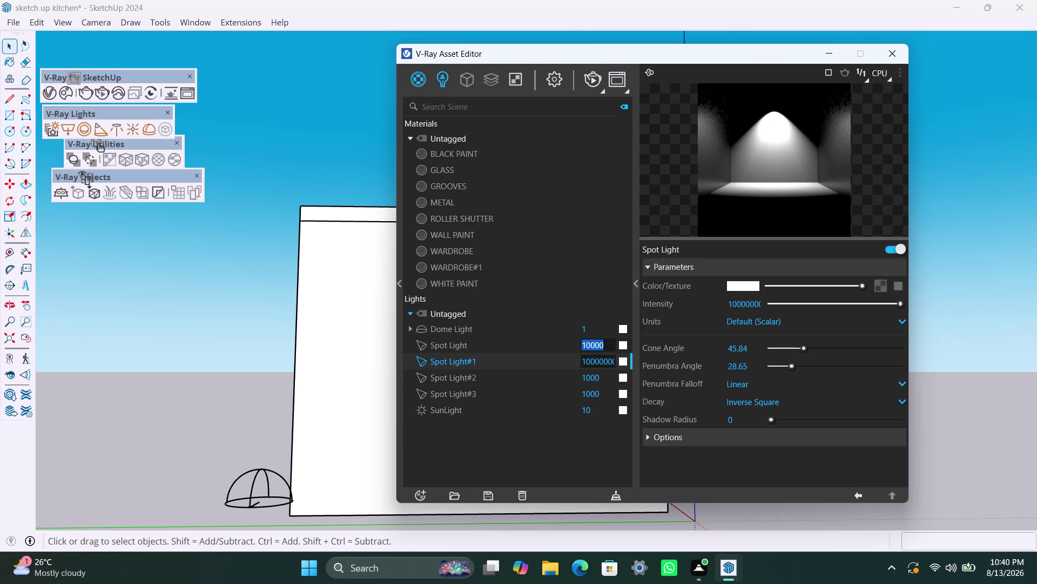
click(606, 347)
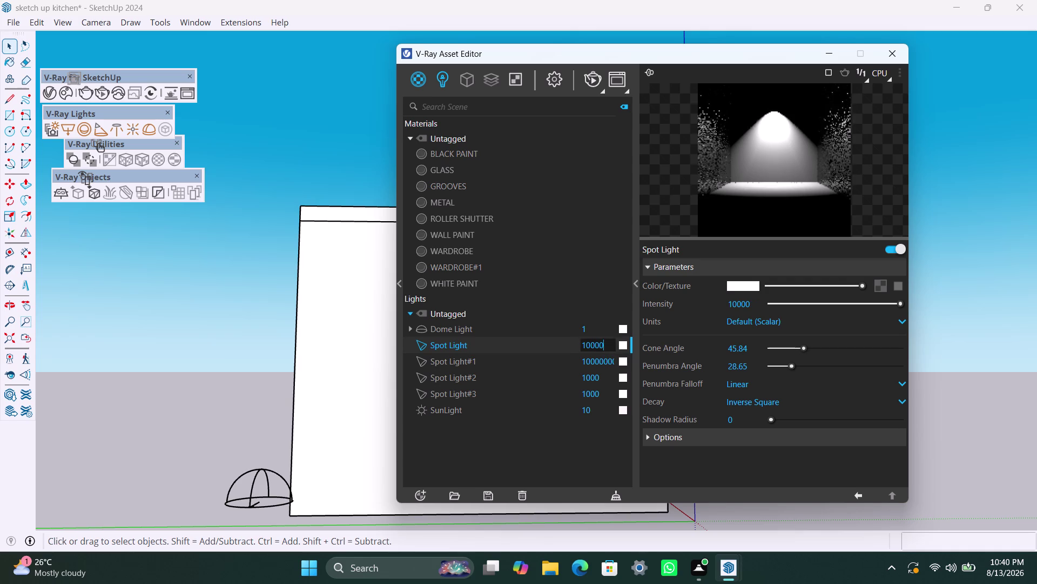
key(0)
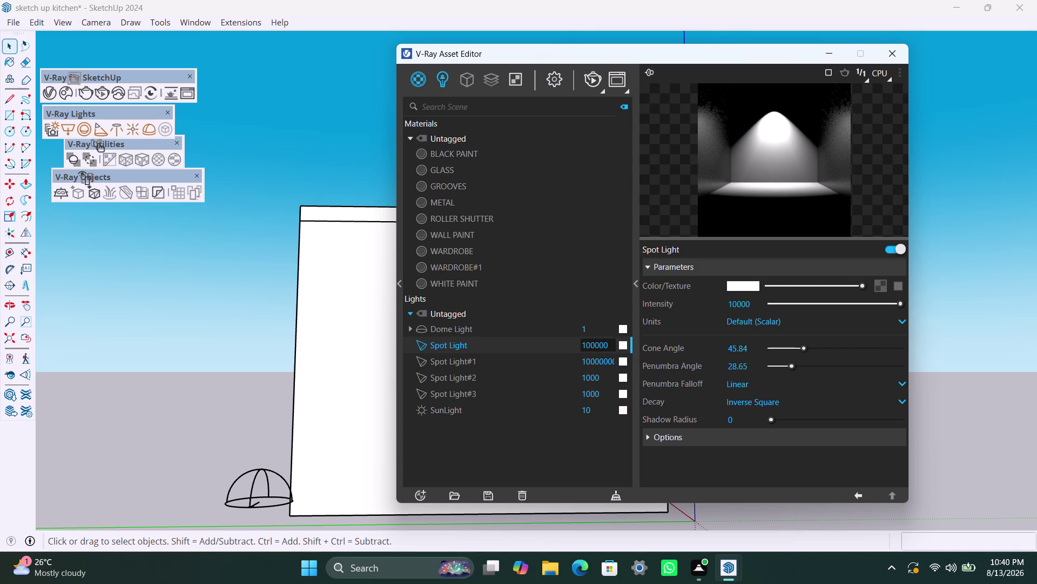
key(Return)
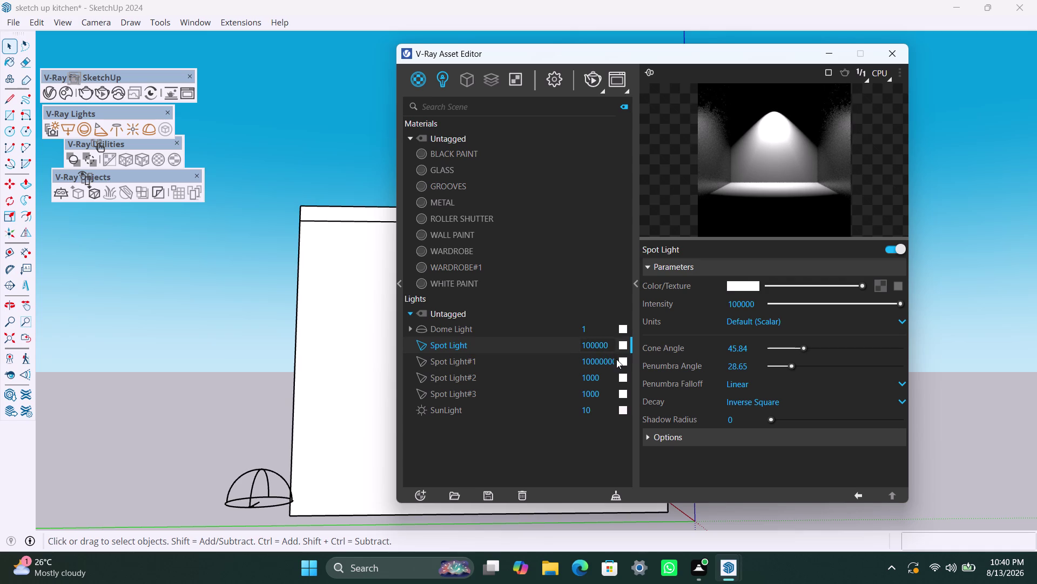
Trim the extra zeros from Spot Light#1's oversized intensity.
click(611, 363)
click(593, 347)
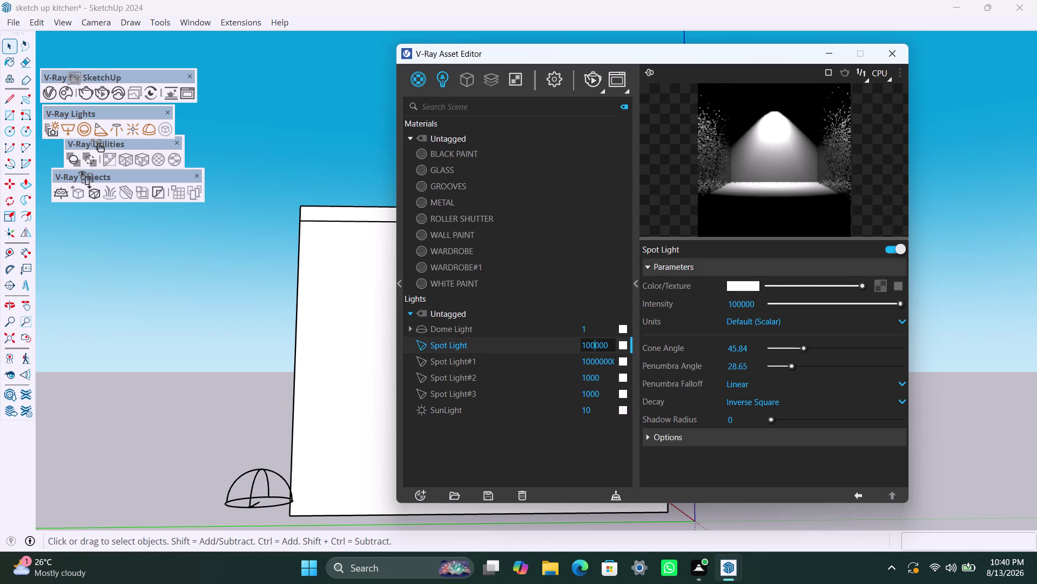
click(606, 365)
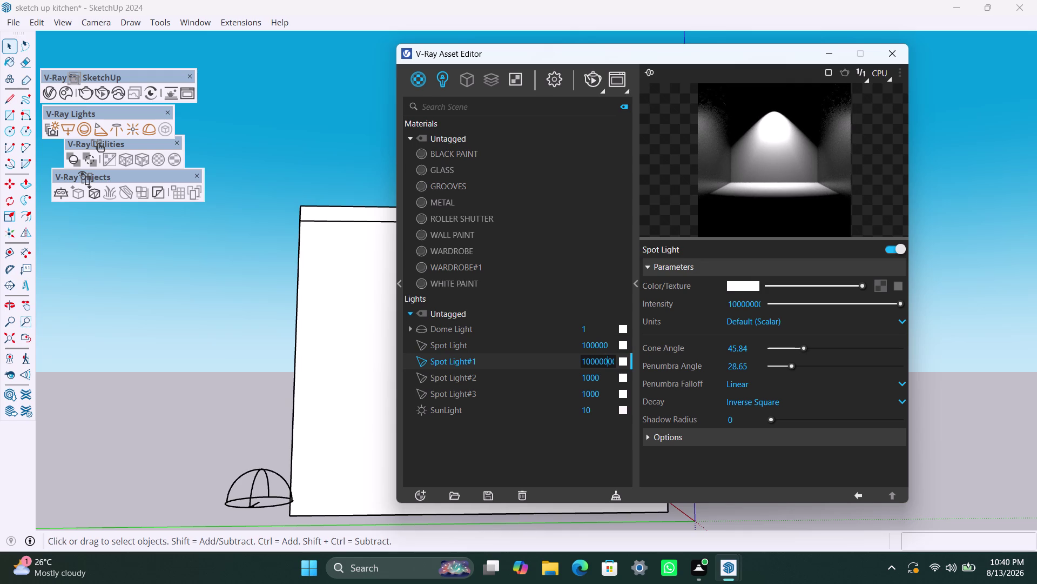
click(615, 362)
click(586, 359)
click(604, 356)
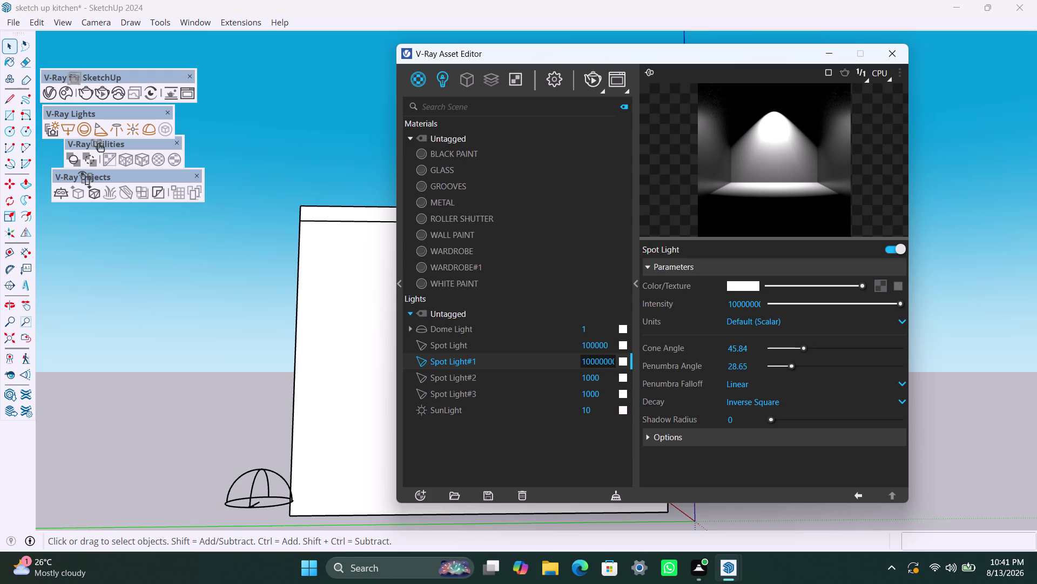
key(Right)
key(Right)
key(Right)
key(Right)
key(Left)
key(Left)
key(Right)
key(Right)
key(BackSpace)
key(BackSpace)
Set Spot Light#2 and Spot Light#3 to 100000 and check the values.
click(607, 378)
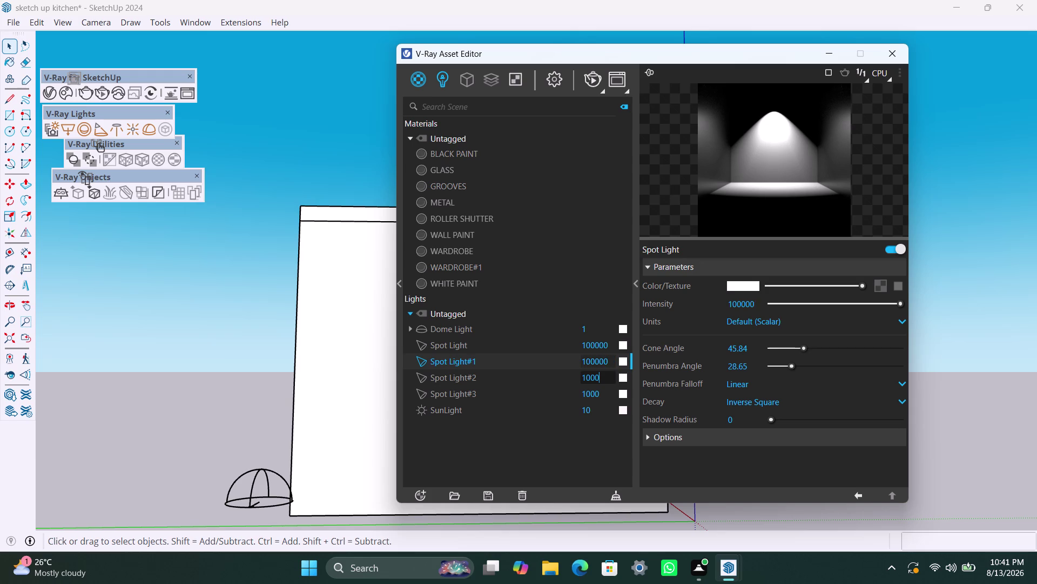
text(00)
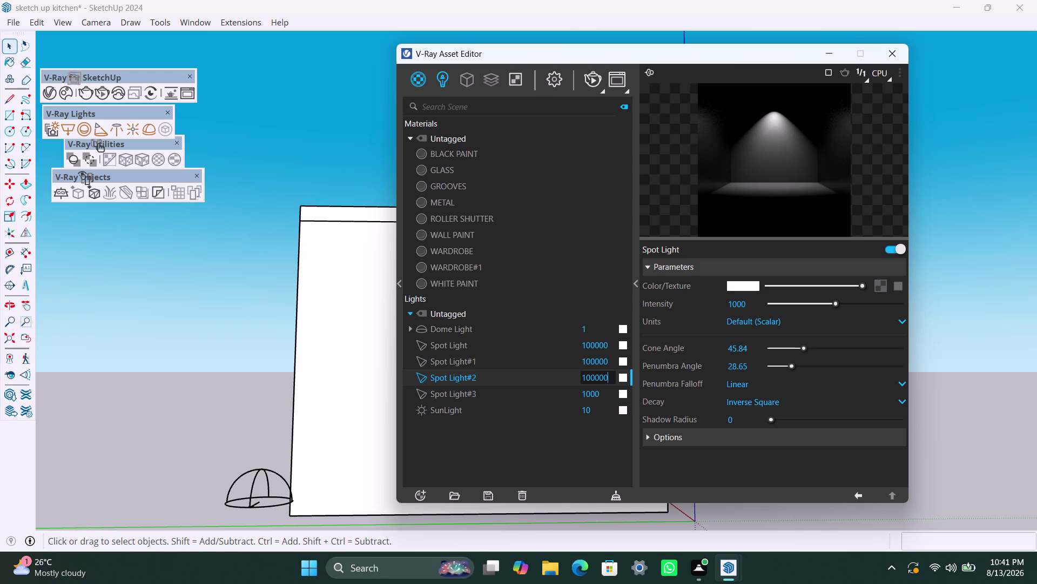
click(610, 392)
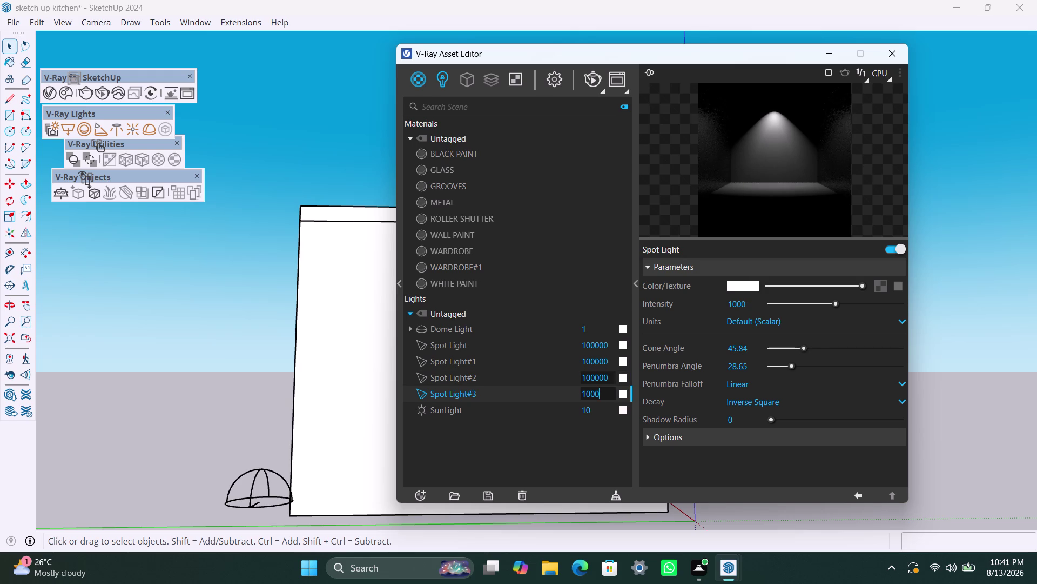
click(612, 381)
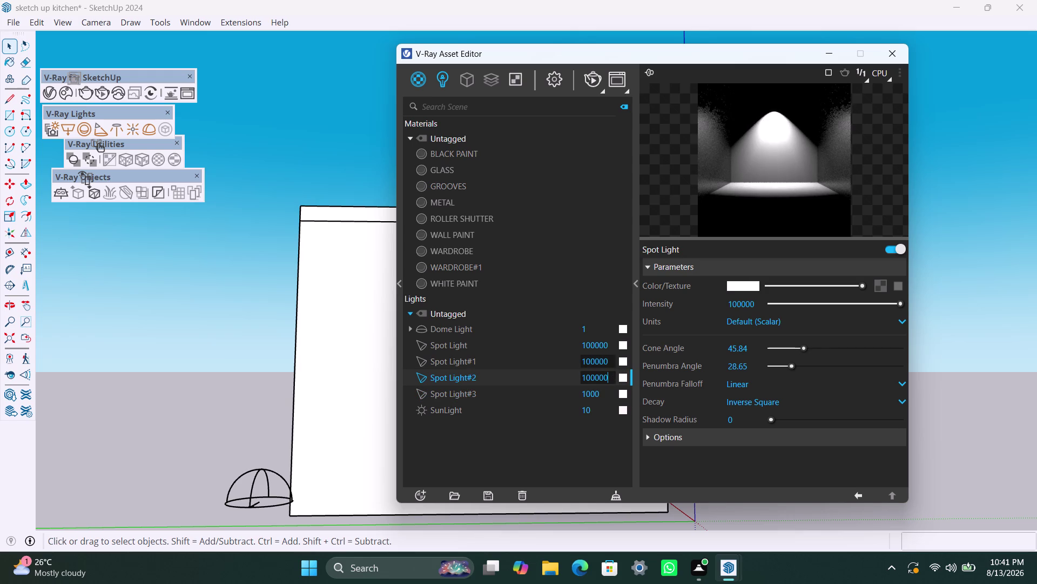
click(608, 359)
click(611, 346)
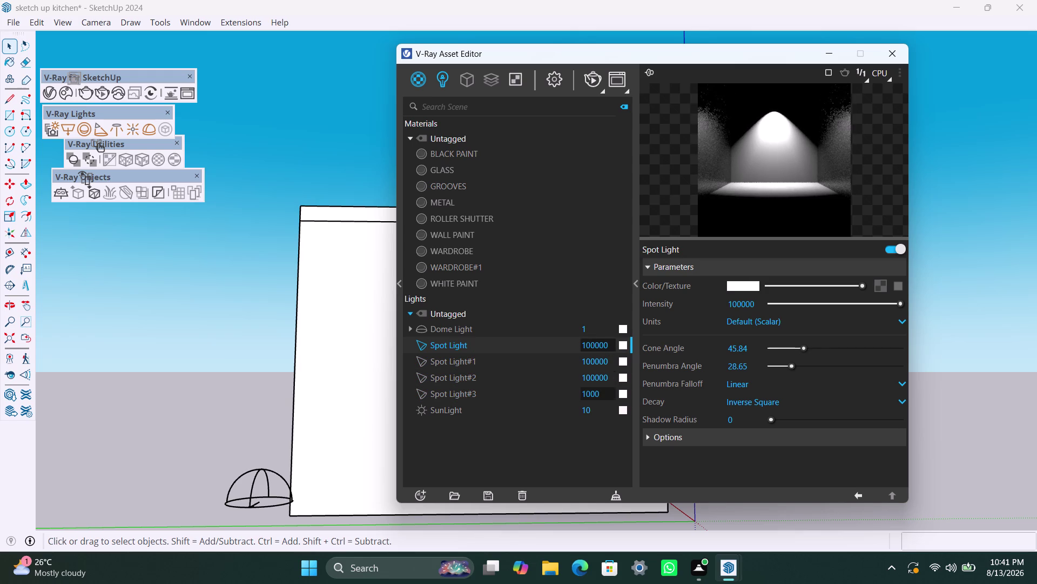
click(609, 394)
text(00)
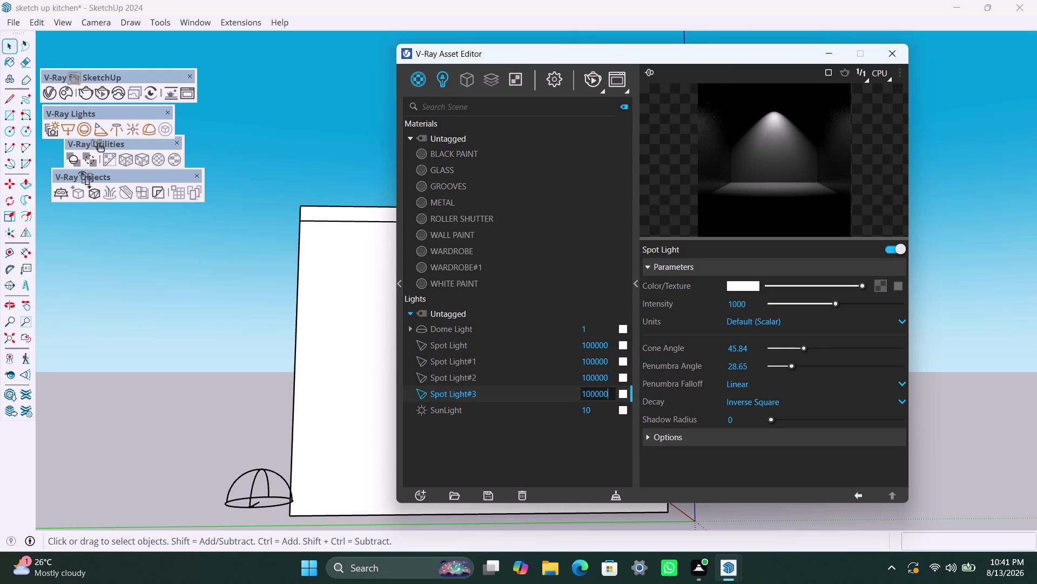
Set the SunLight and Dome Light intensities to 0.
click(601, 413)
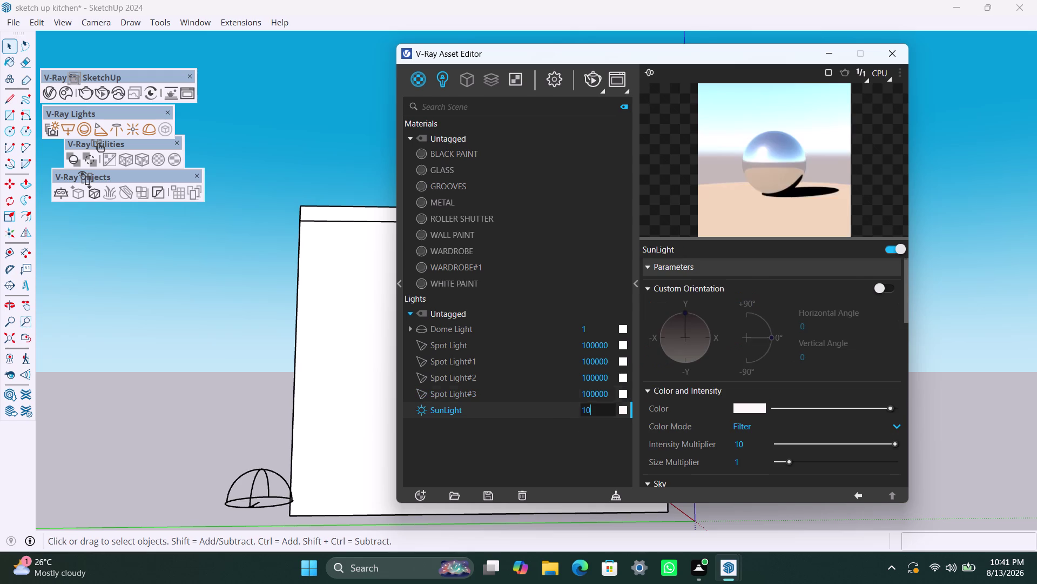
drag(601, 415, 561, 415)
key(0)
click(571, 282)
drag(593, 333, 585, 331)
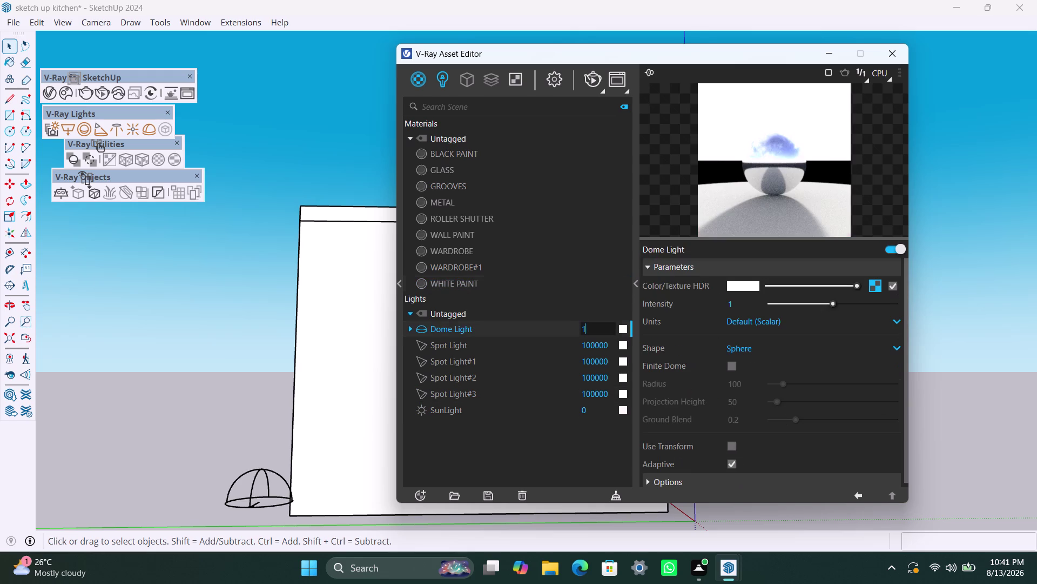
click(600, 332)
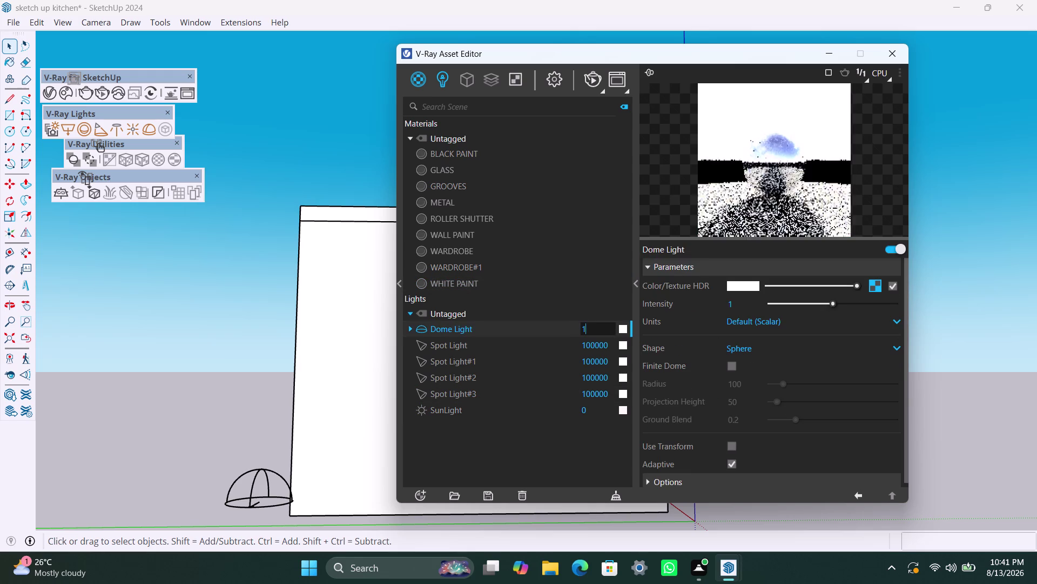
key(BackSpace)
key(0)
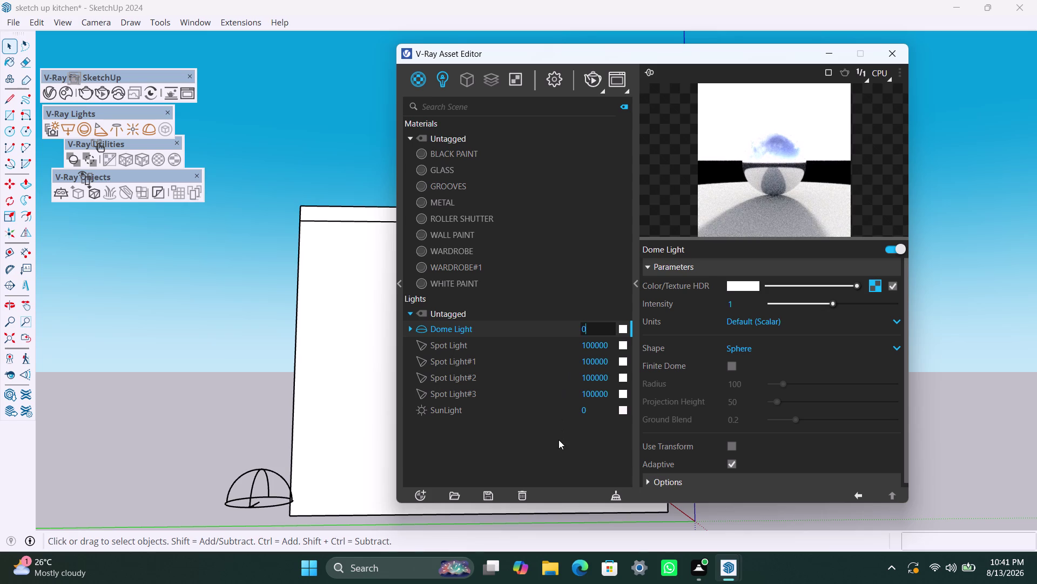
click(559, 439)
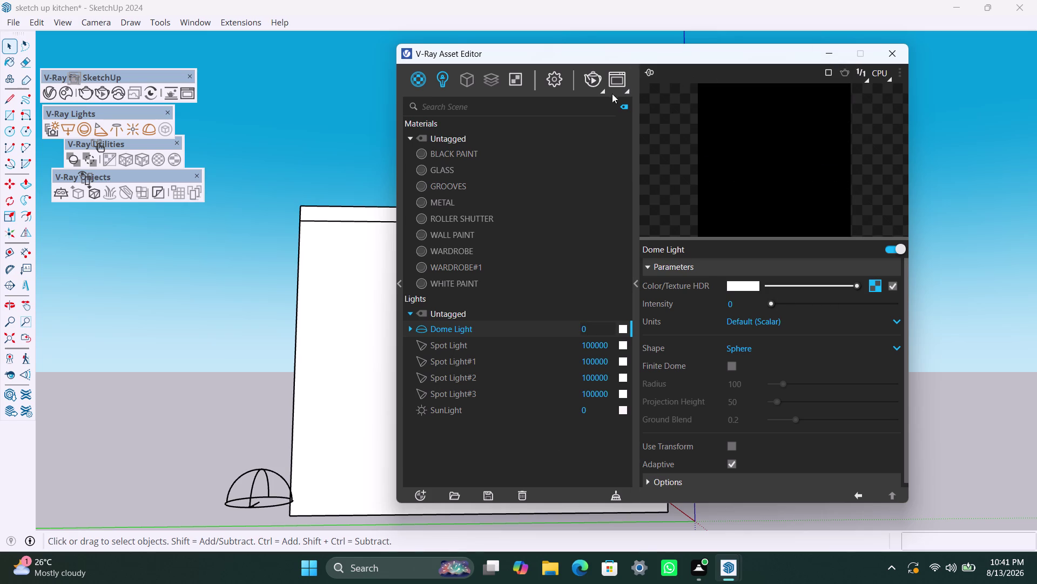
click(594, 79)
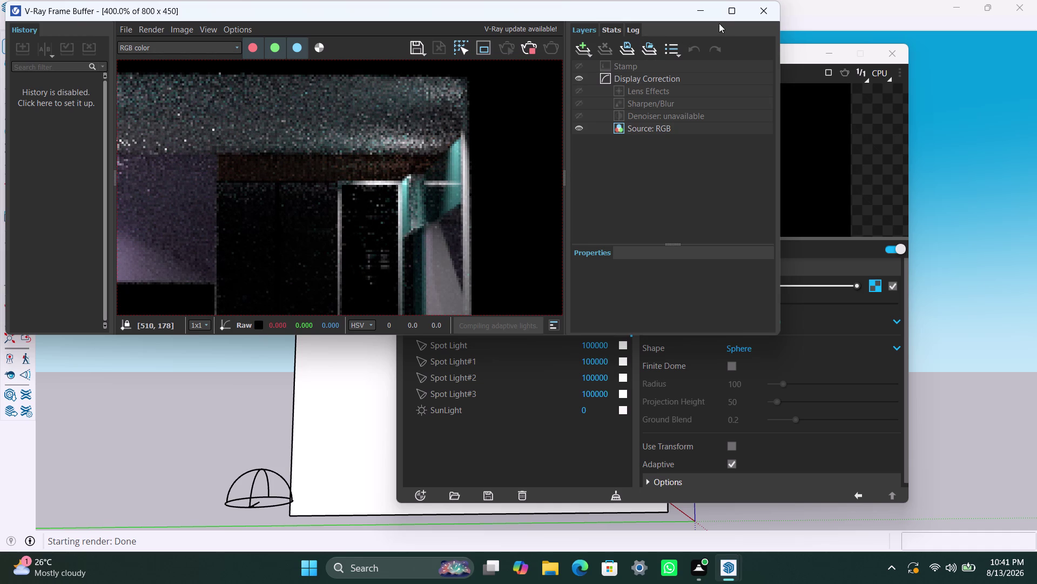
Maximize and inspect the dim, grainy kitchen render, then stop it and close the frame buffer.
click(729, 14)
scroll(down, 3)
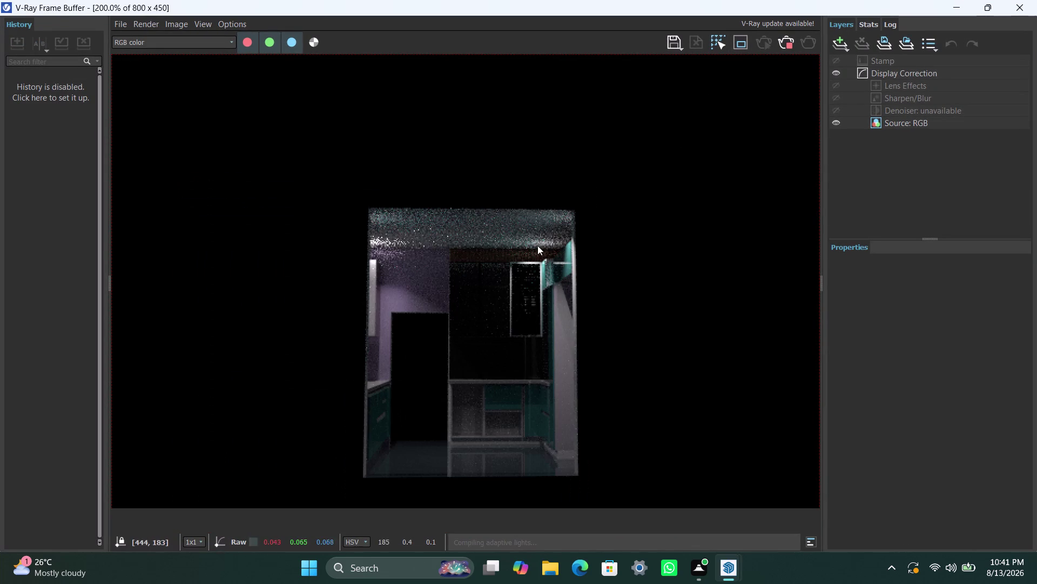
scroll(up, 3)
scroll(down, 3)
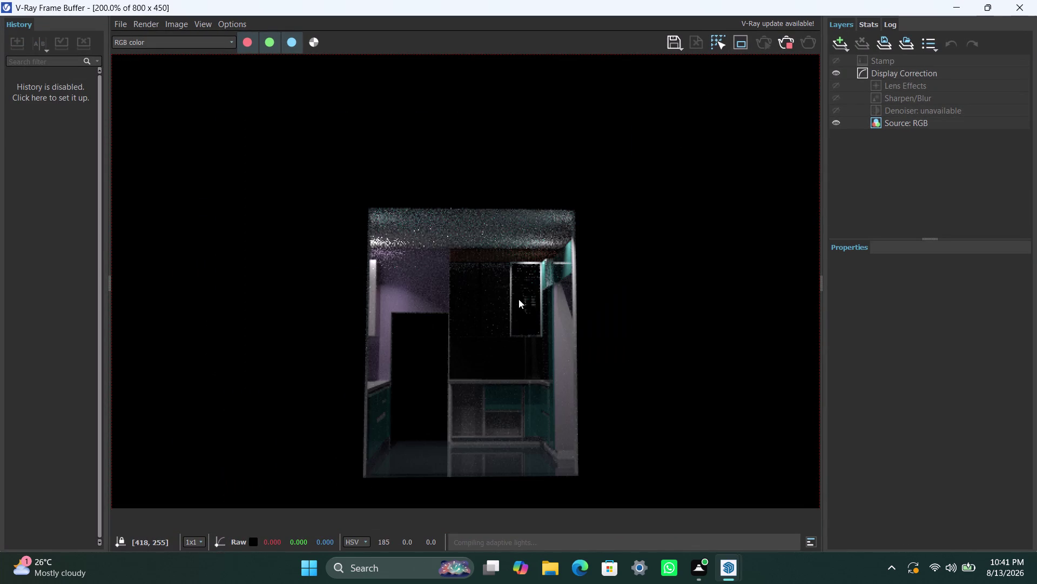
middle_drag(518, 298, 522, 266)
scroll(up, 3)
scroll(down, 3)
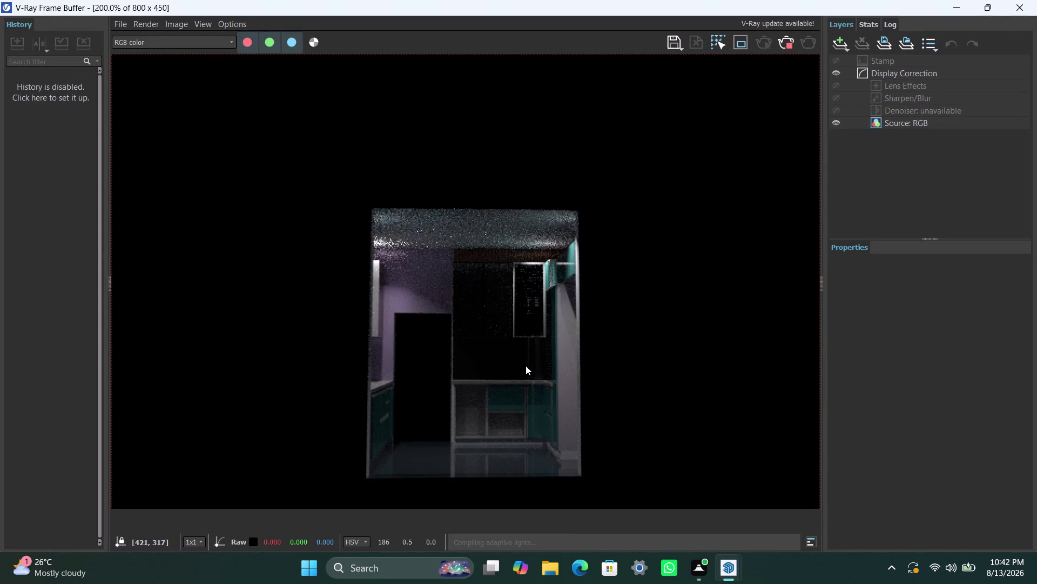
scroll(up, 3)
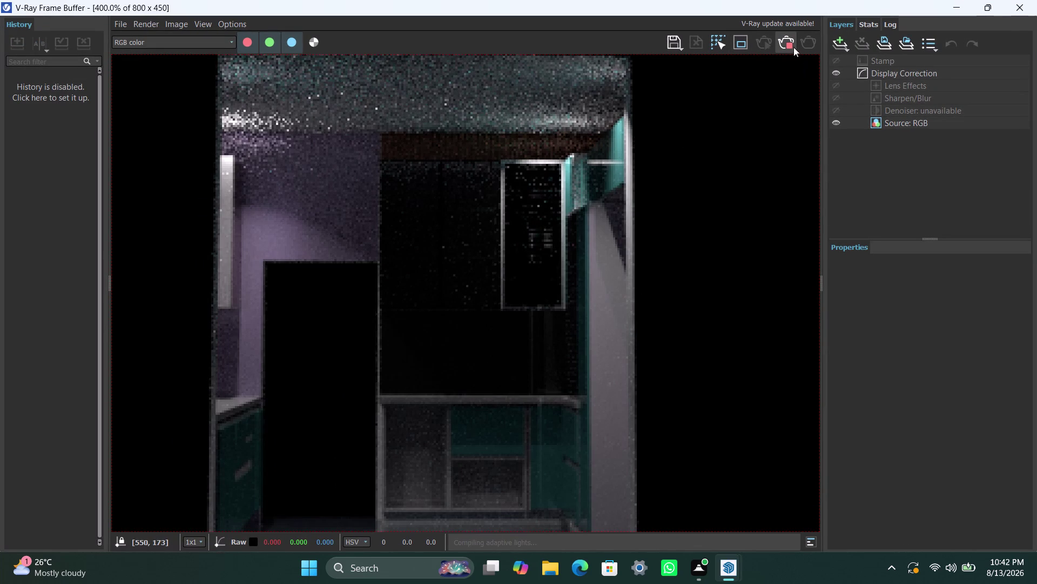
click(791, 46)
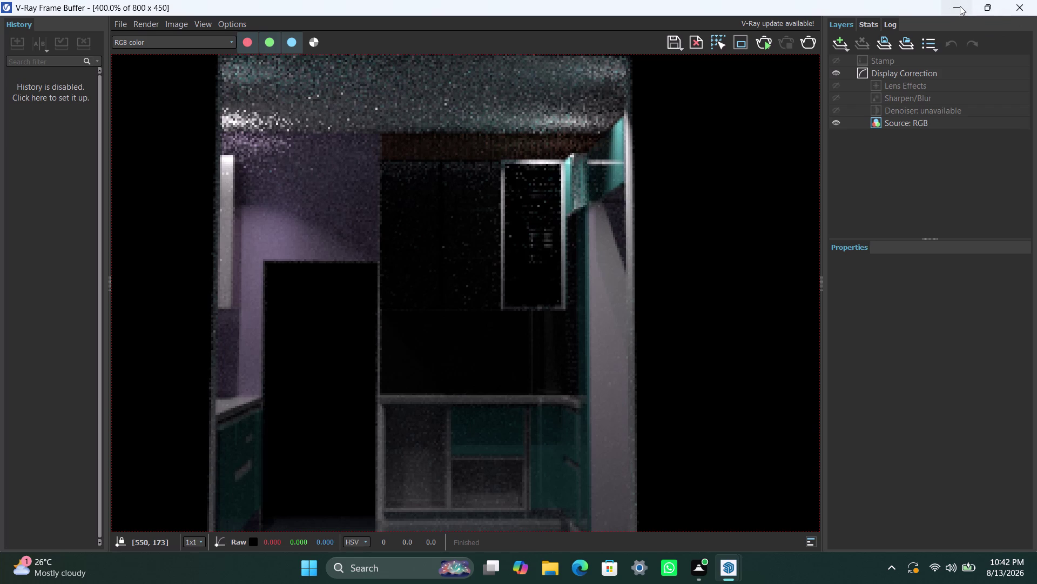
click(960, 6)
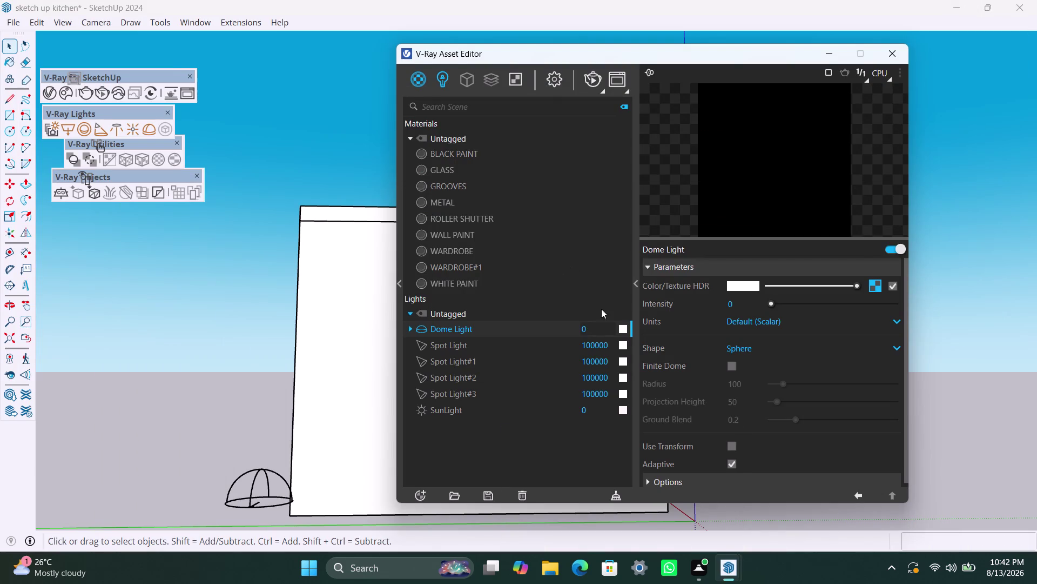
Change the intensity of Spot Light, #1, #2 and #3 from 100000 to 1000000.
click(612, 343)
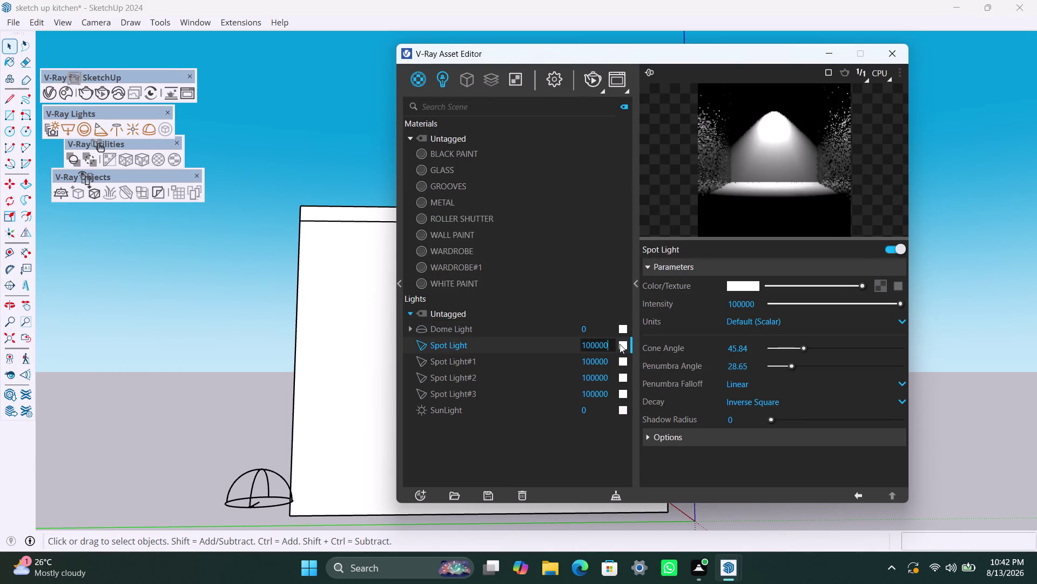
key(0)
click(611, 362)
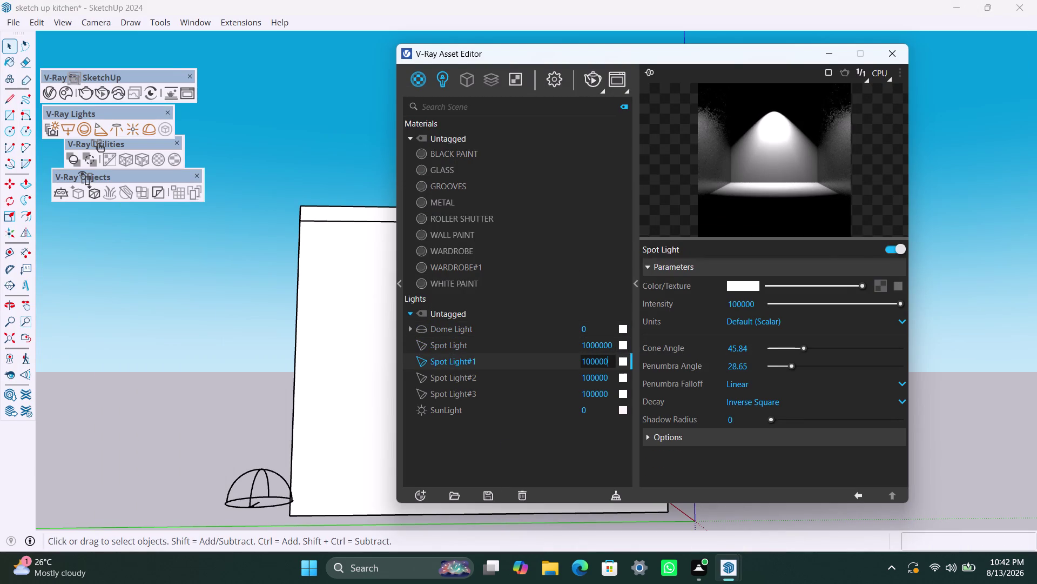
key(0)
click(613, 381)
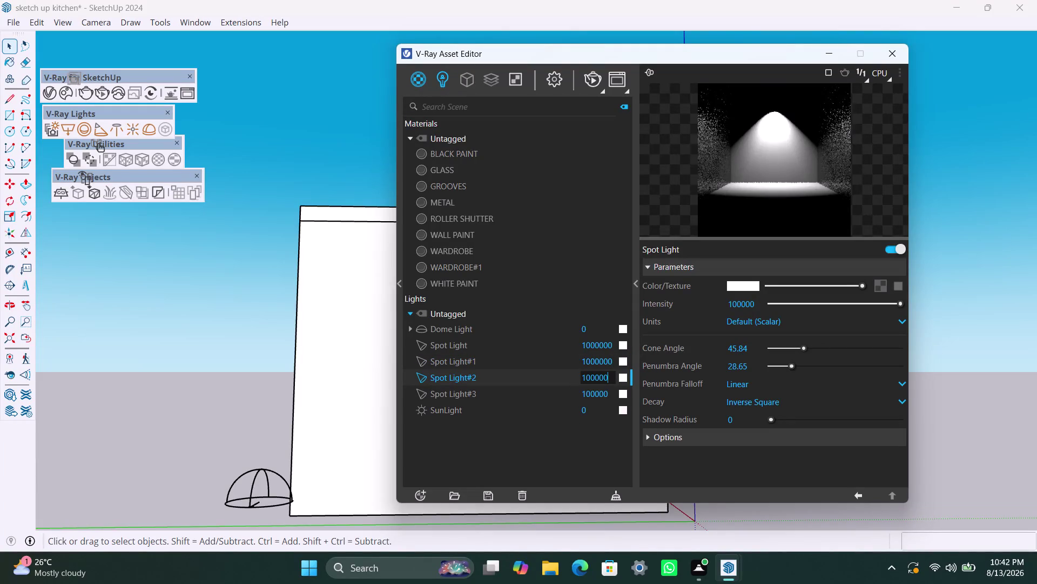
key(0)
click(614, 394)
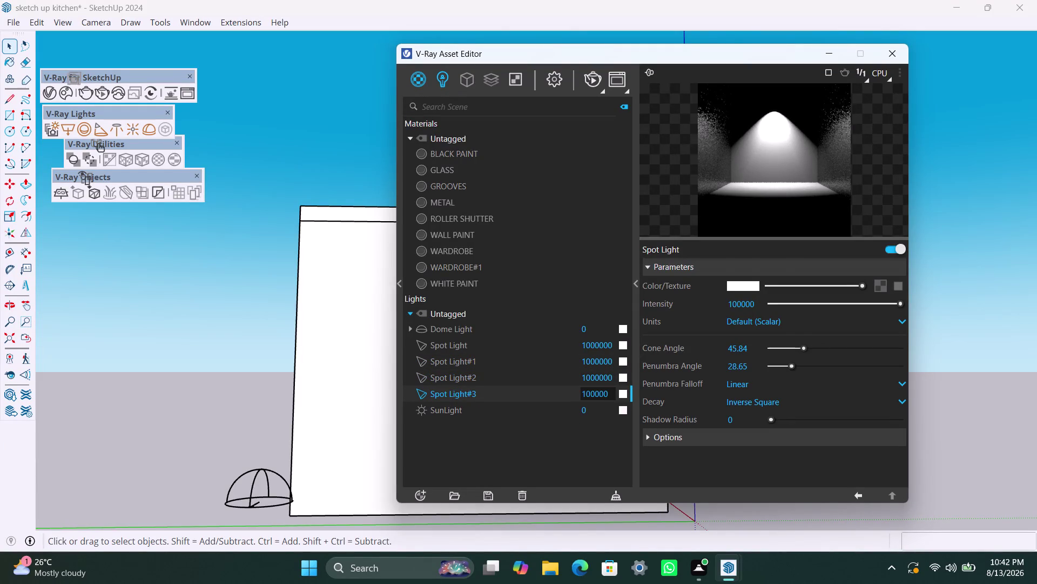
key(0)
click(538, 451)
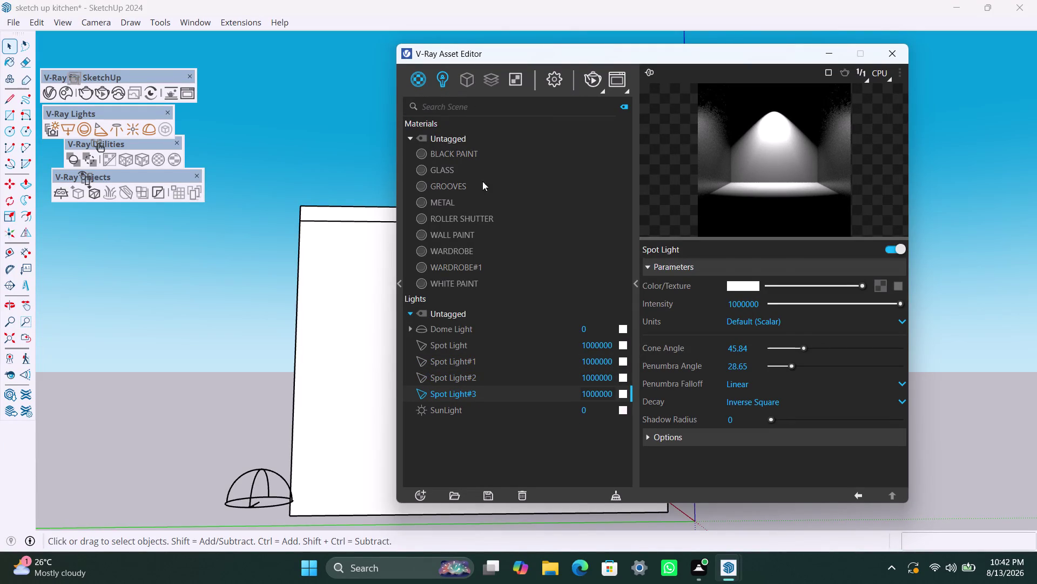
Frame the pendant lights, cabinets and doorway from the front, then start a V-Ray render.
middle_drag(335, 283, 325, 200)
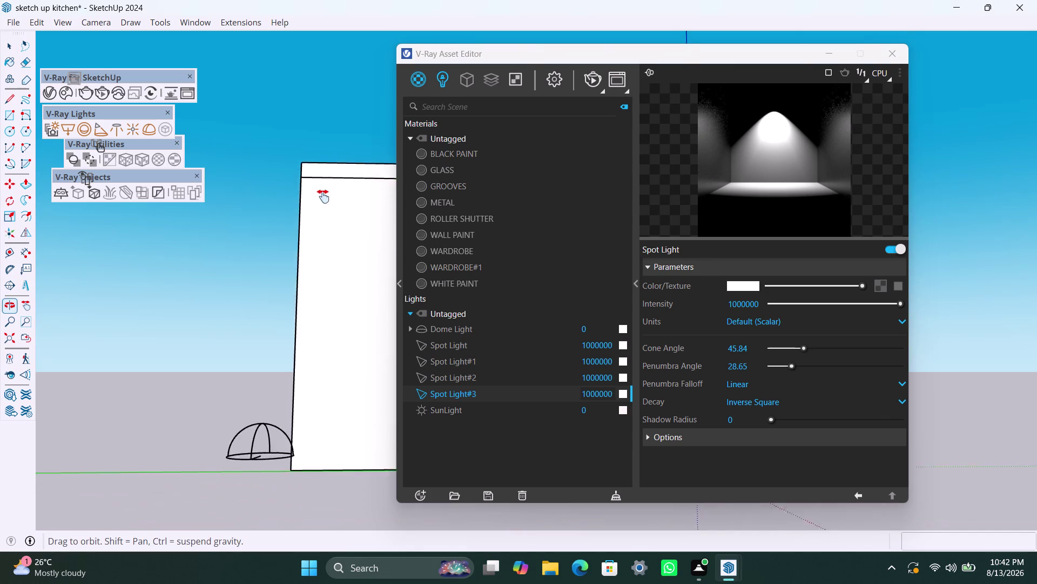
middle_drag(325, 200, 207, 213)
scroll(up, 3)
middle_drag(329, 175, 331, 226)
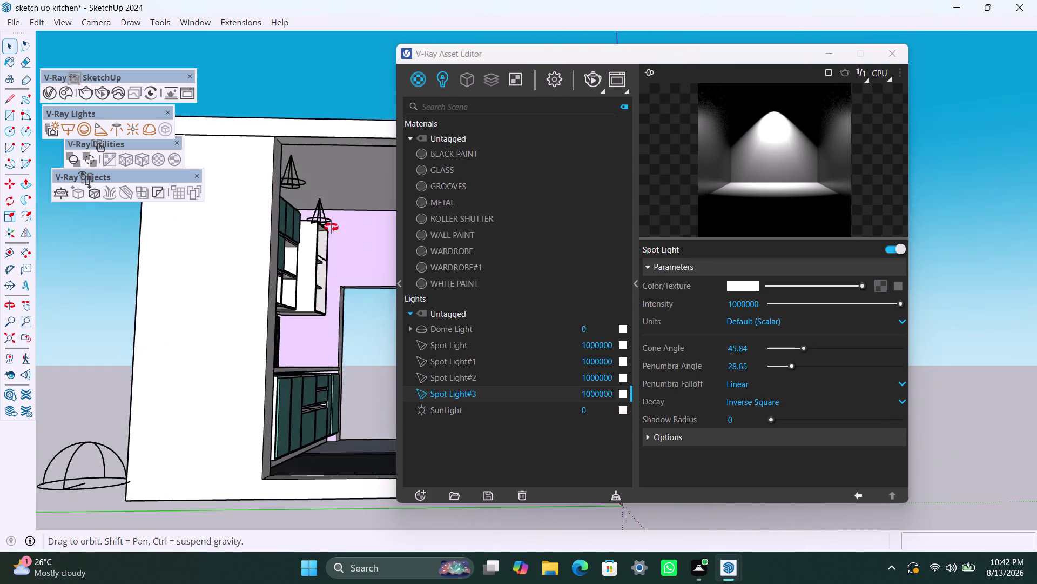
middle_drag(331, 225, 337, 251)
scroll(up, 3)
middle_drag(328, 246, 272, 139)
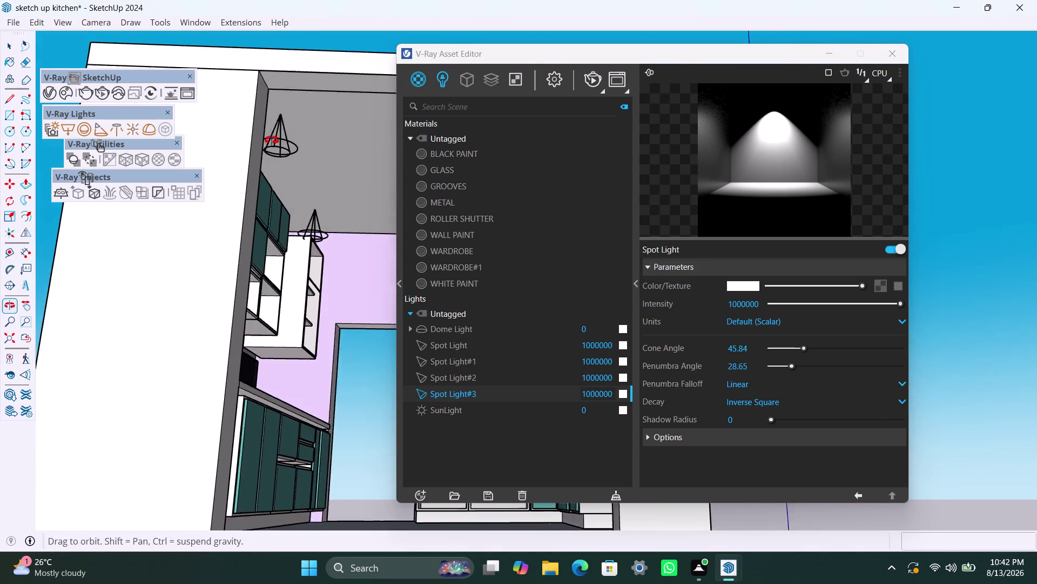
middle_drag(272, 139, 317, 205)
scroll(down, 3)
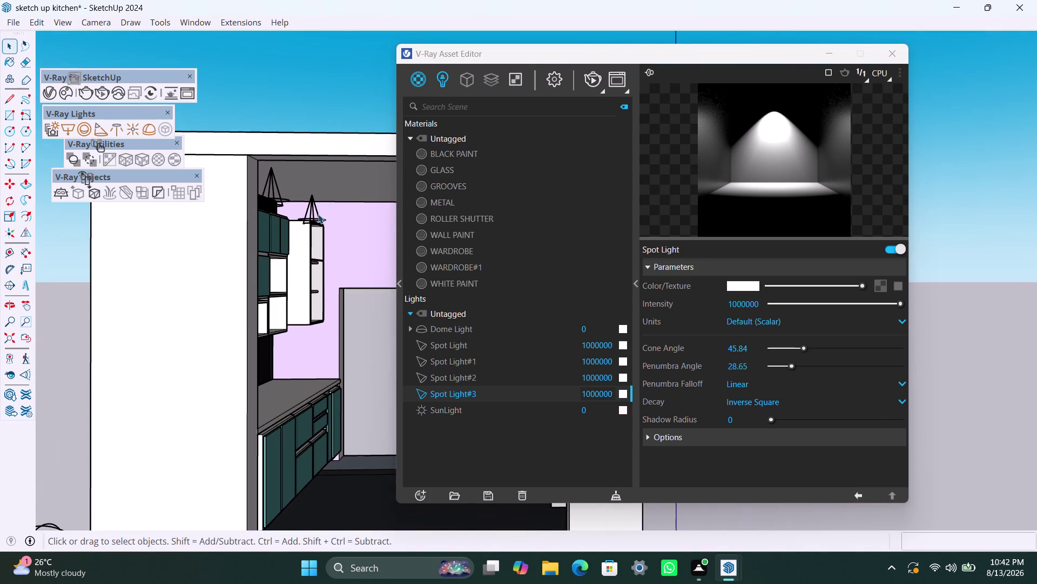
middle_drag(319, 214, 299, 160)
middle_drag(304, 226, 312, 228)
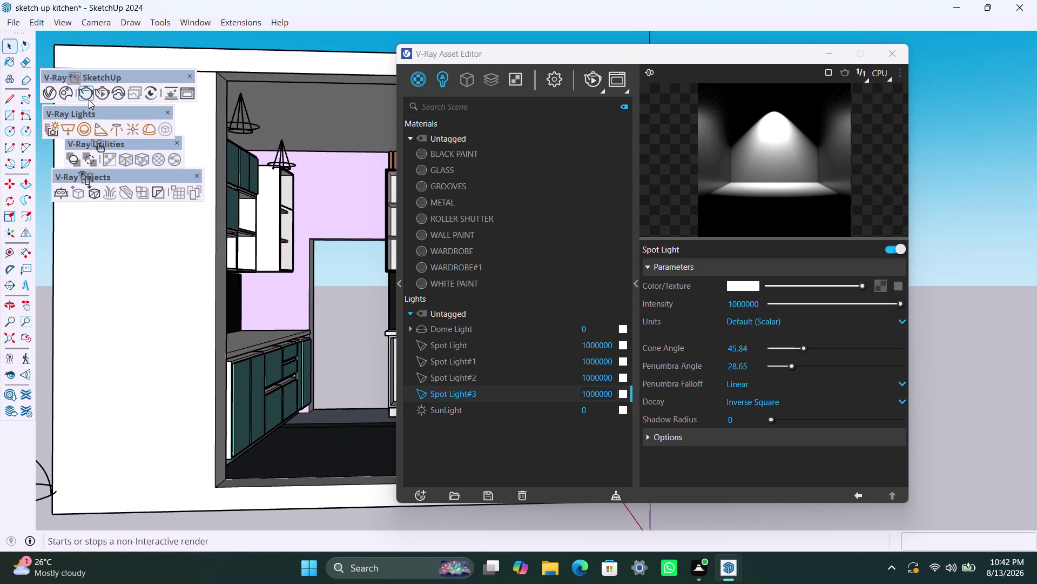
click(99, 90)
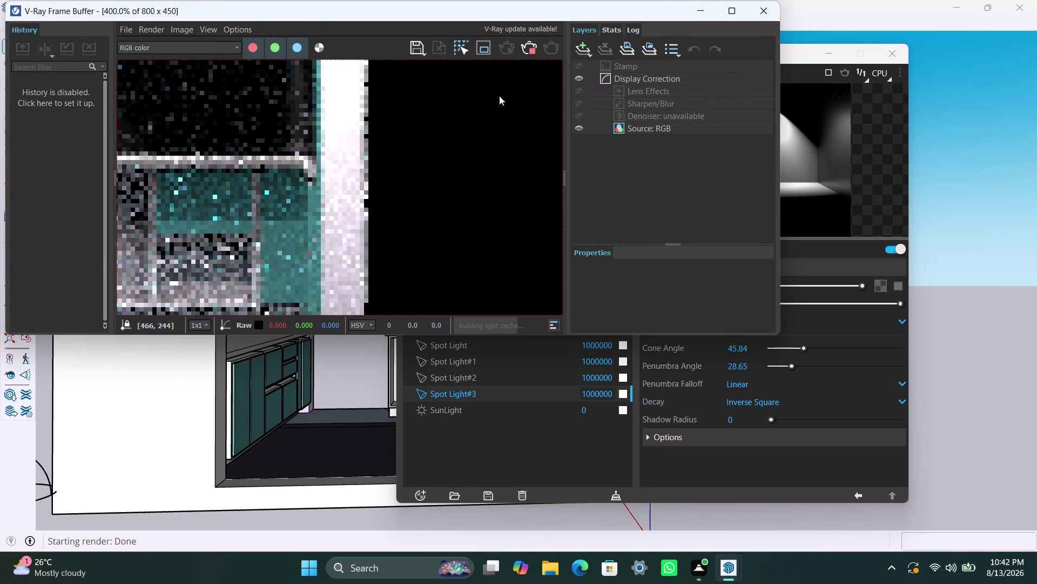
Maximize the frame buffer and inspect the brighter kitchen render with million-intensity spot lights.
click(731, 15)
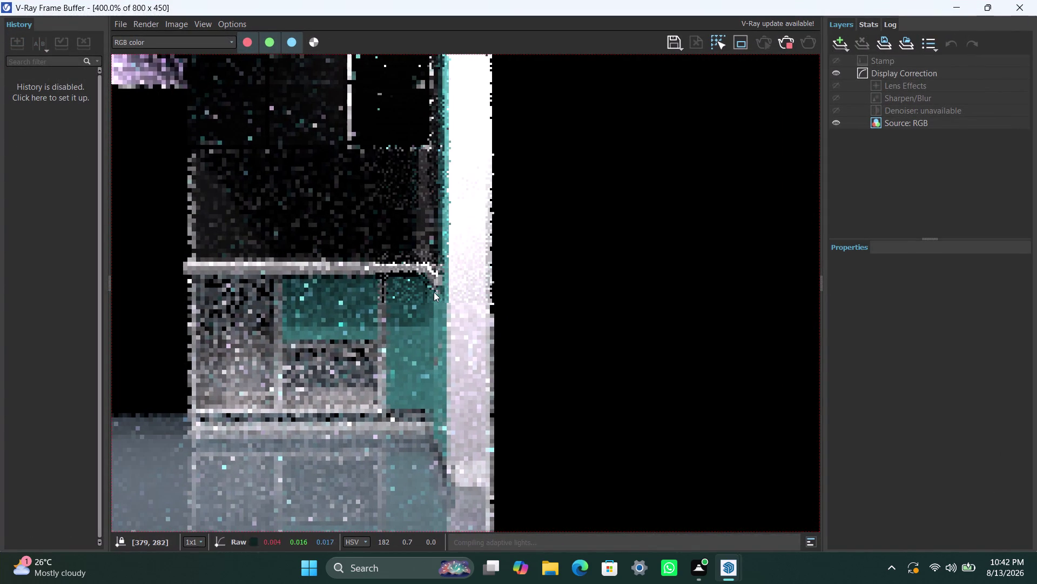
middle_drag(476, 330, 576, 325)
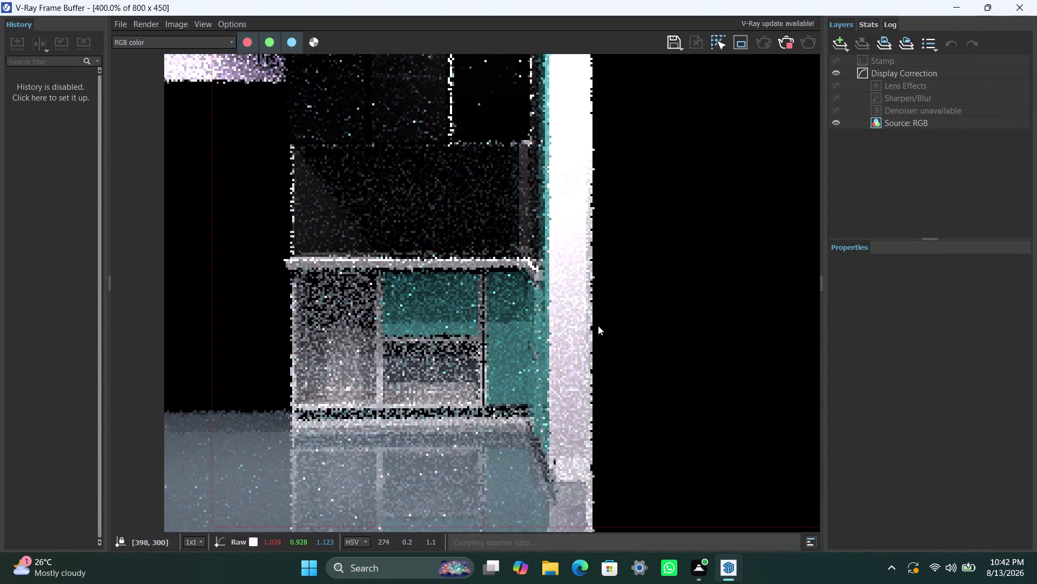
middle_drag(577, 326, 724, 321)
scroll(down, 3)
scroll(up, 3)
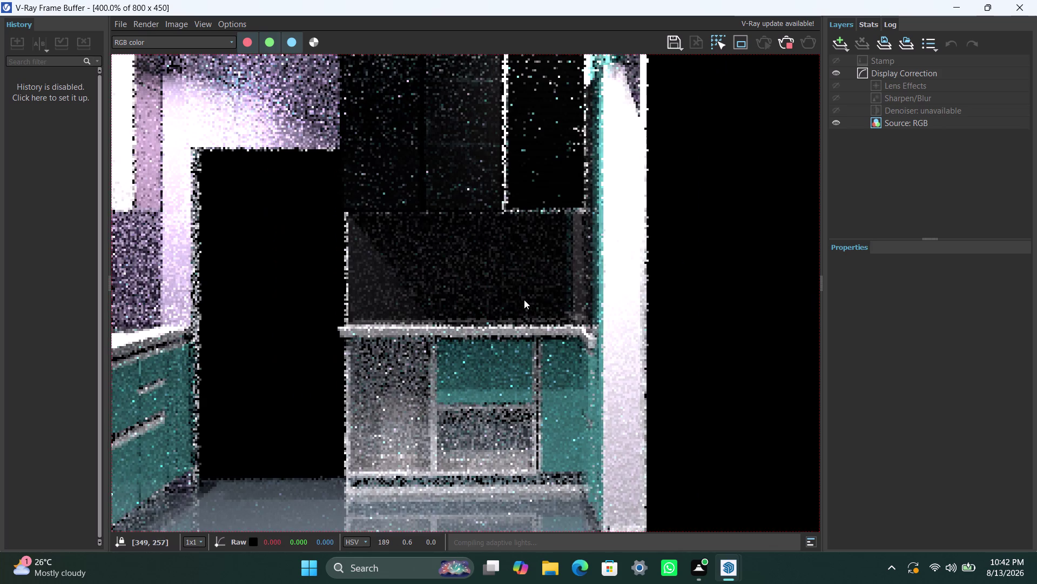
middle_drag(524, 300, 625, 314)
scroll(down, 3)
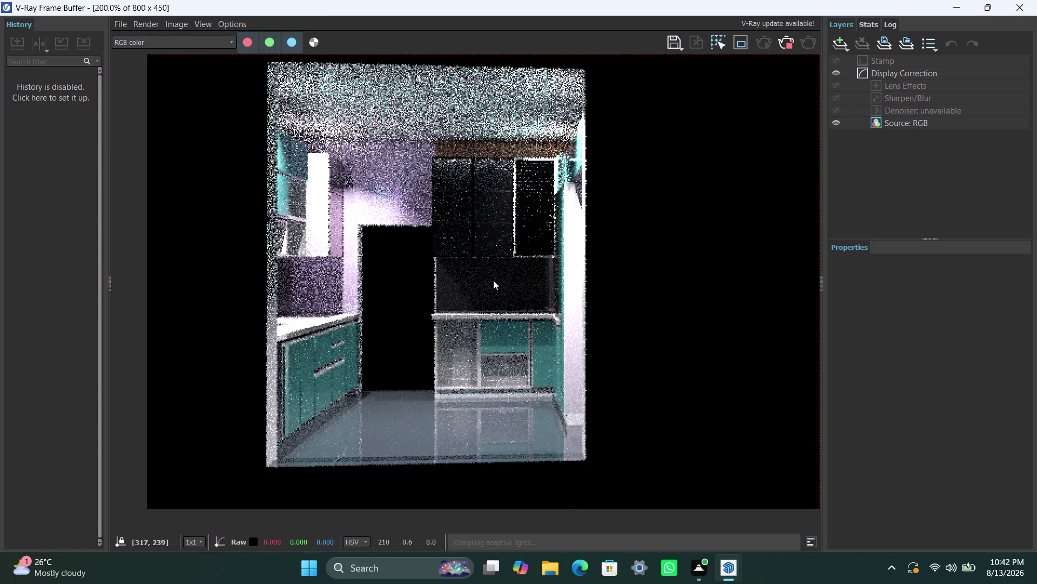
scroll(up, 3)
scroll(down, 3)
middle_drag(537, 296, 560, 317)
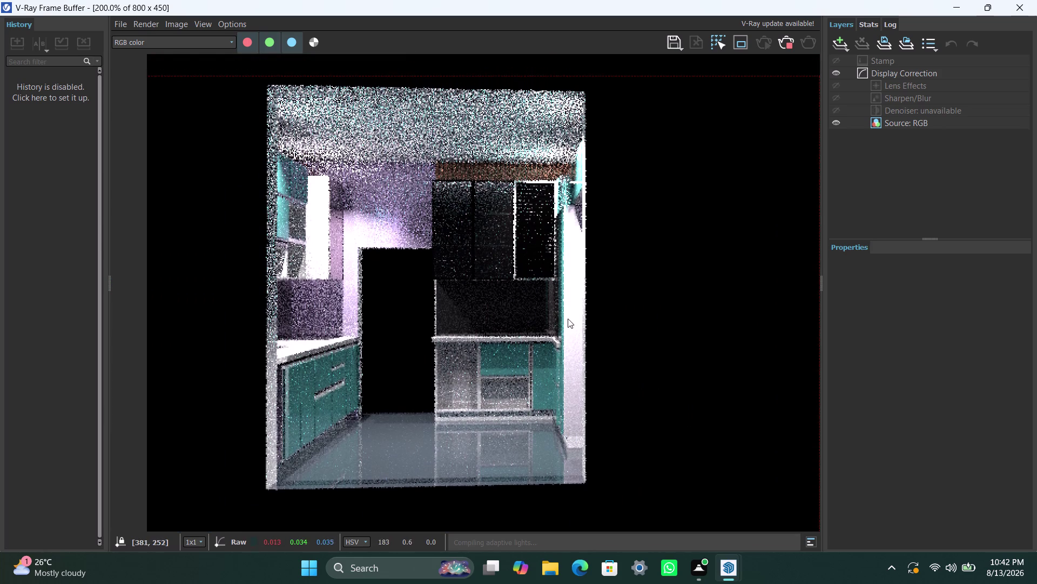
middle_drag(561, 317, 587, 321)
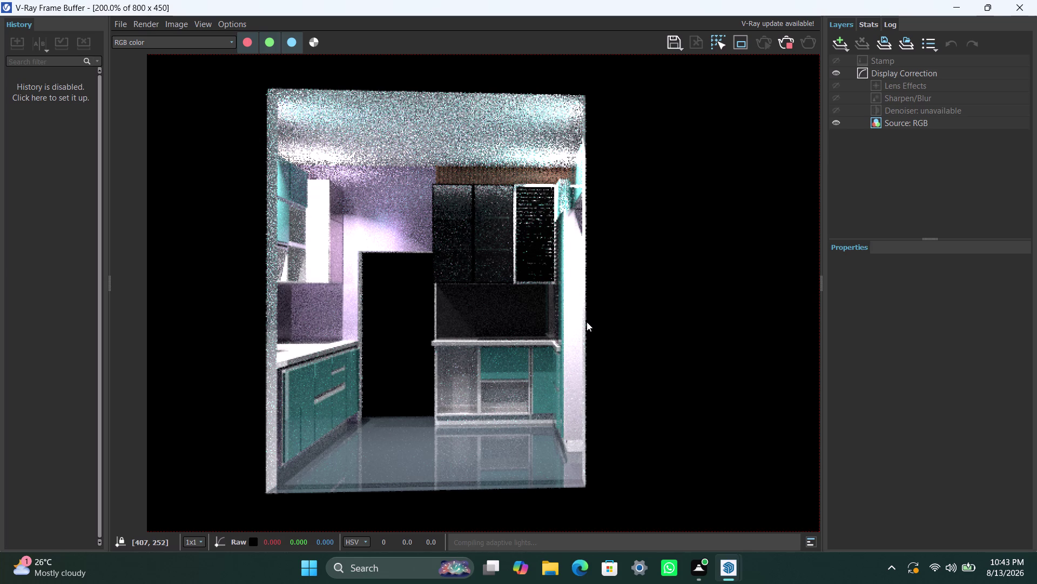
scroll(up, 3)
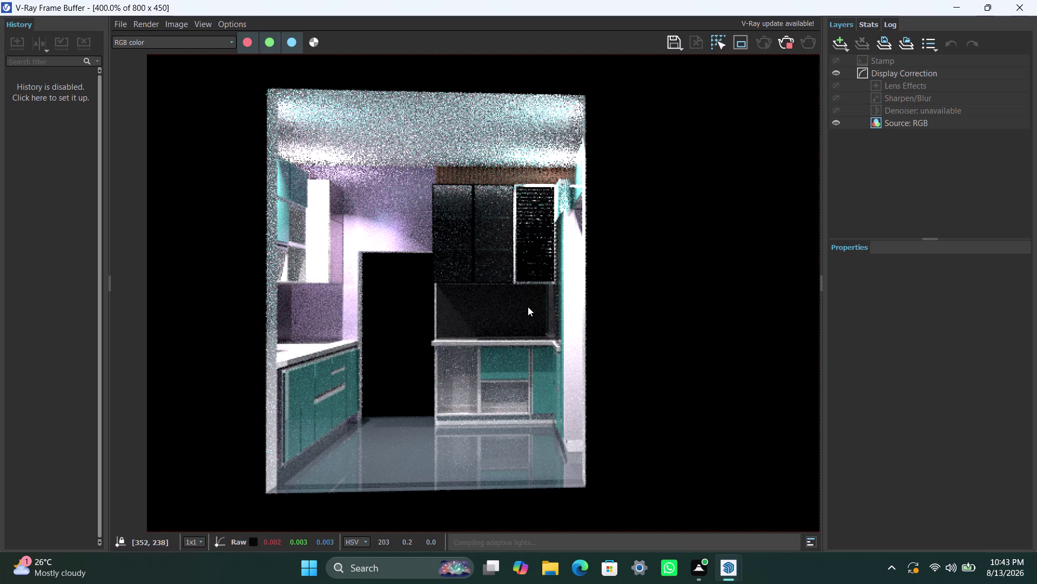
scroll(down, 3)
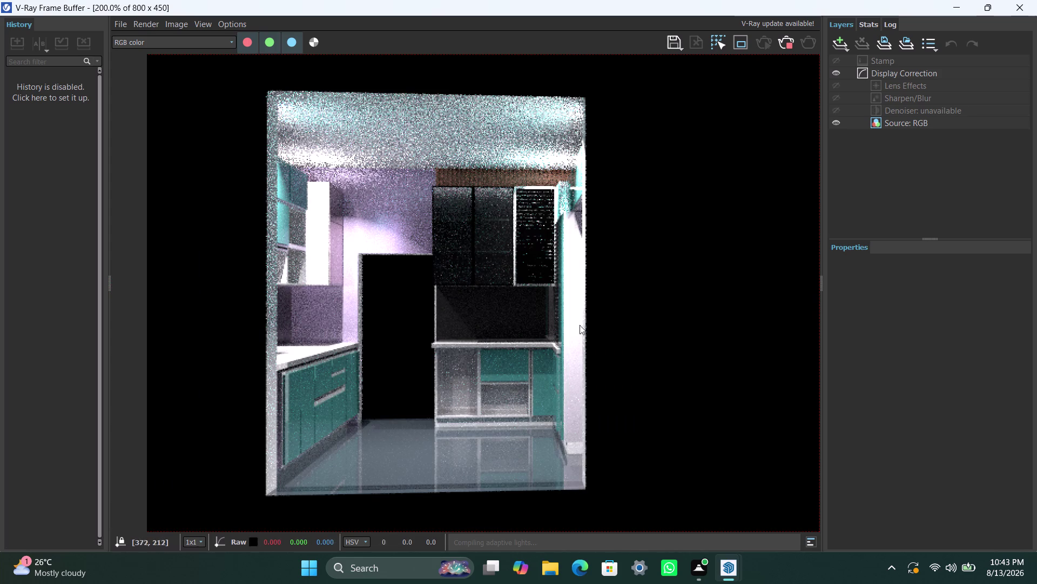
Stop the render, then close the frame buffer and the Asset Editor.
click(788, 45)
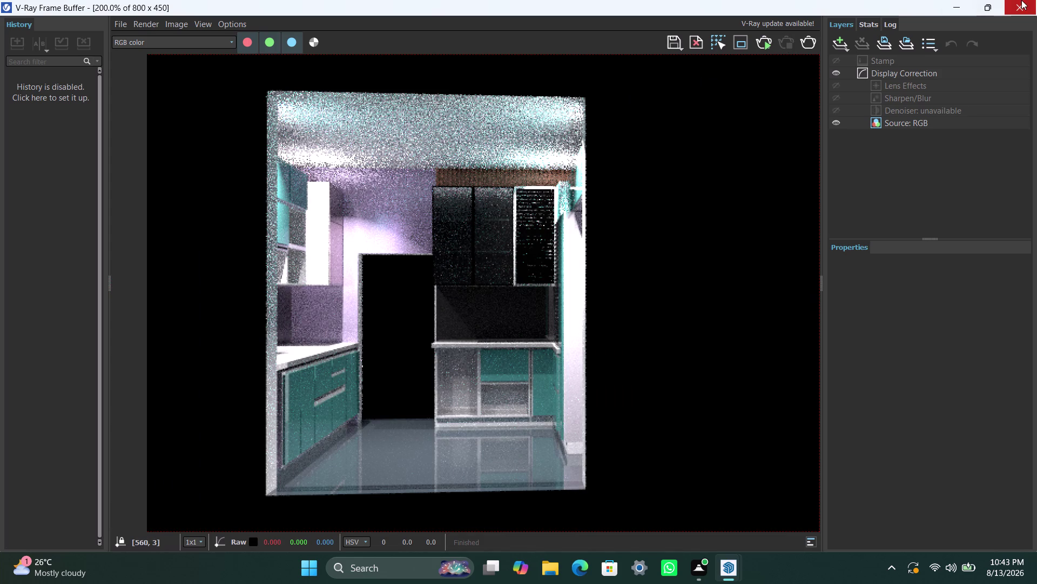
click(956, 7)
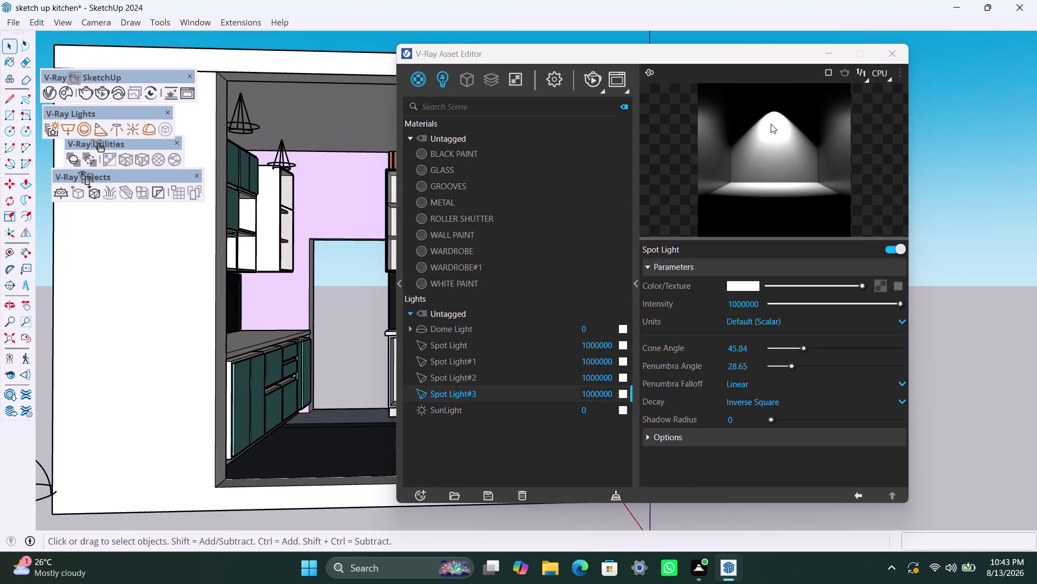
click(831, 55)
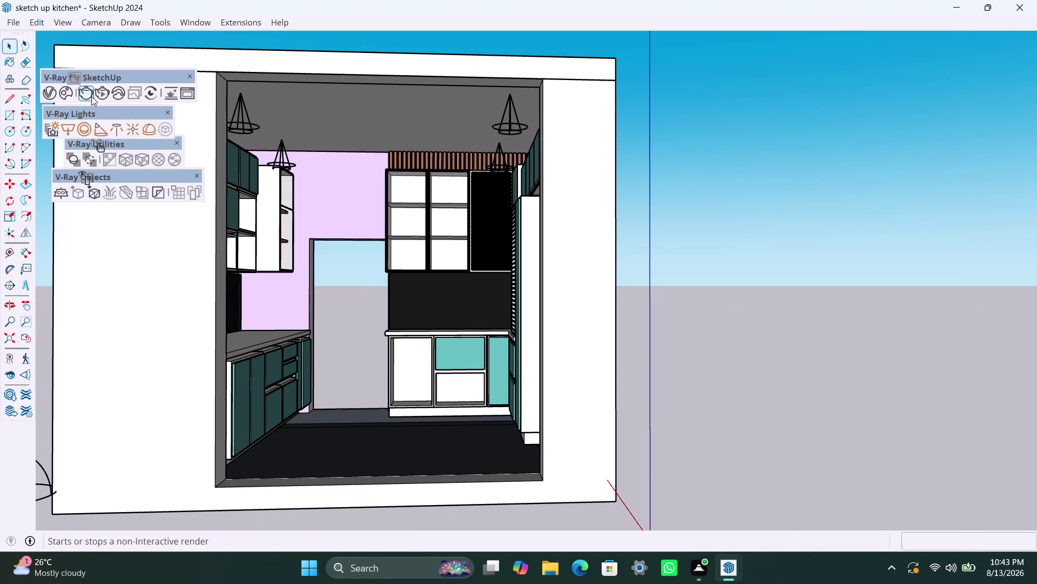